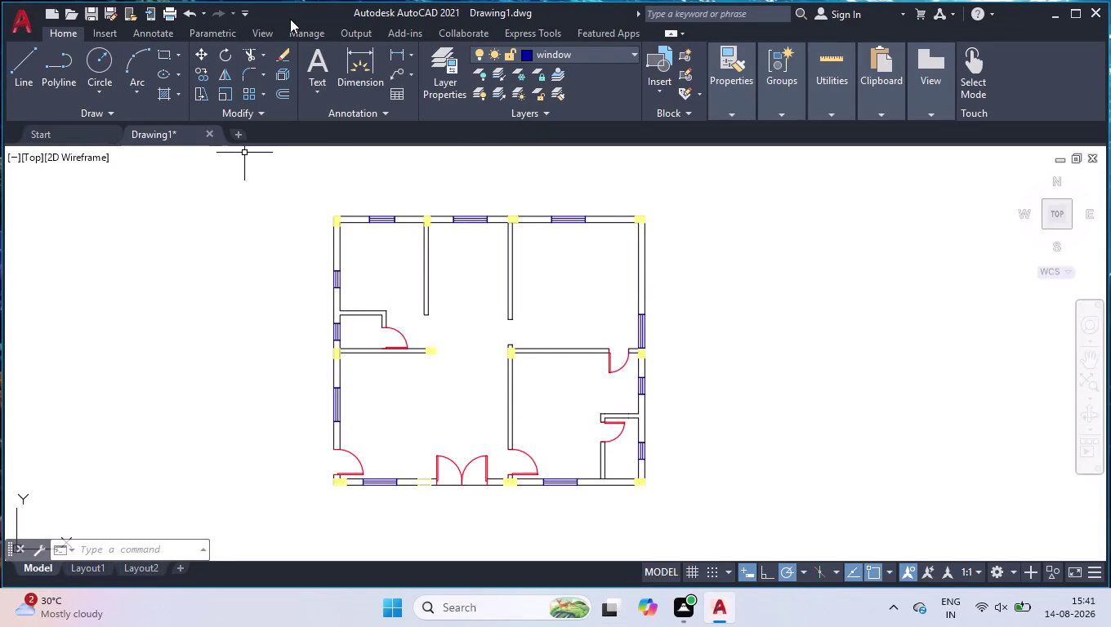
Offset both inner pieces of the left wall line 2' into the top-left room.
scroll(up, 3)
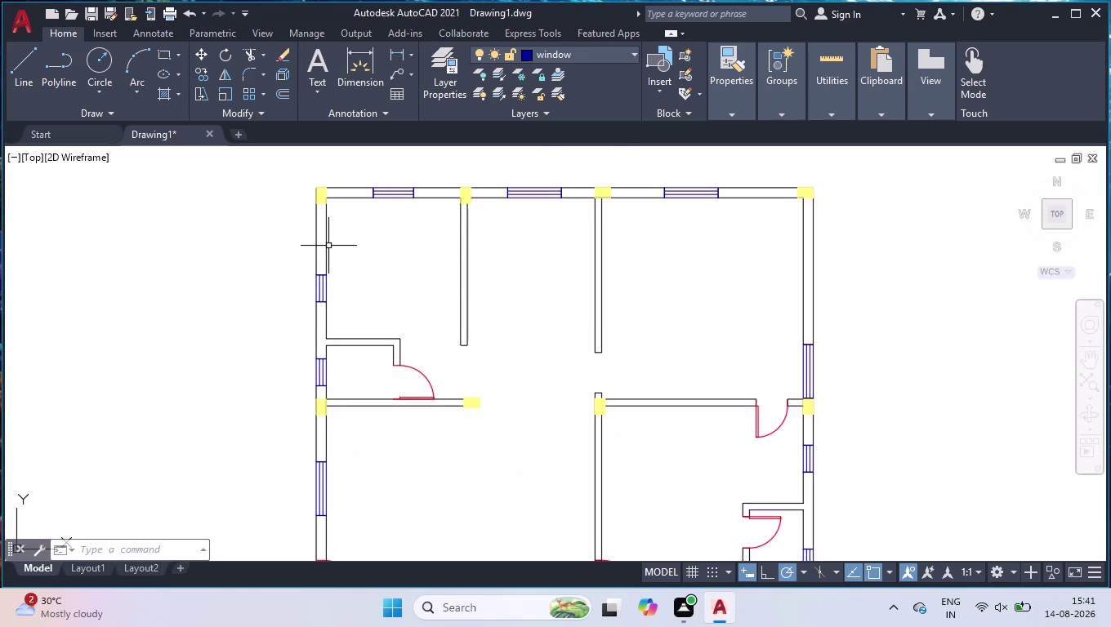
scroll(up, 3)
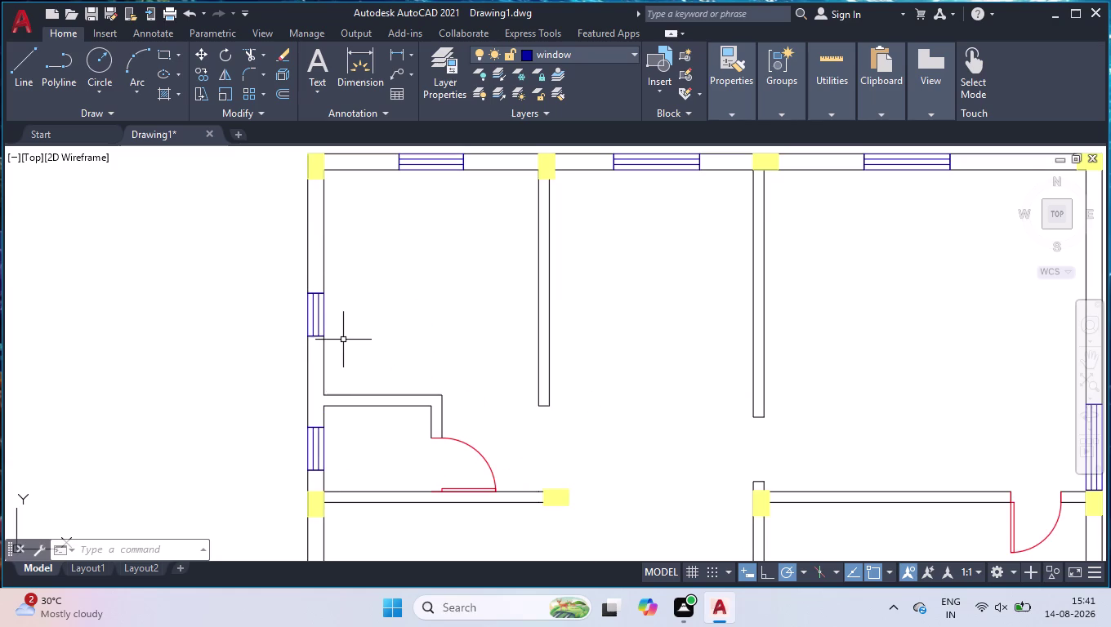
text(off)
key(Return)
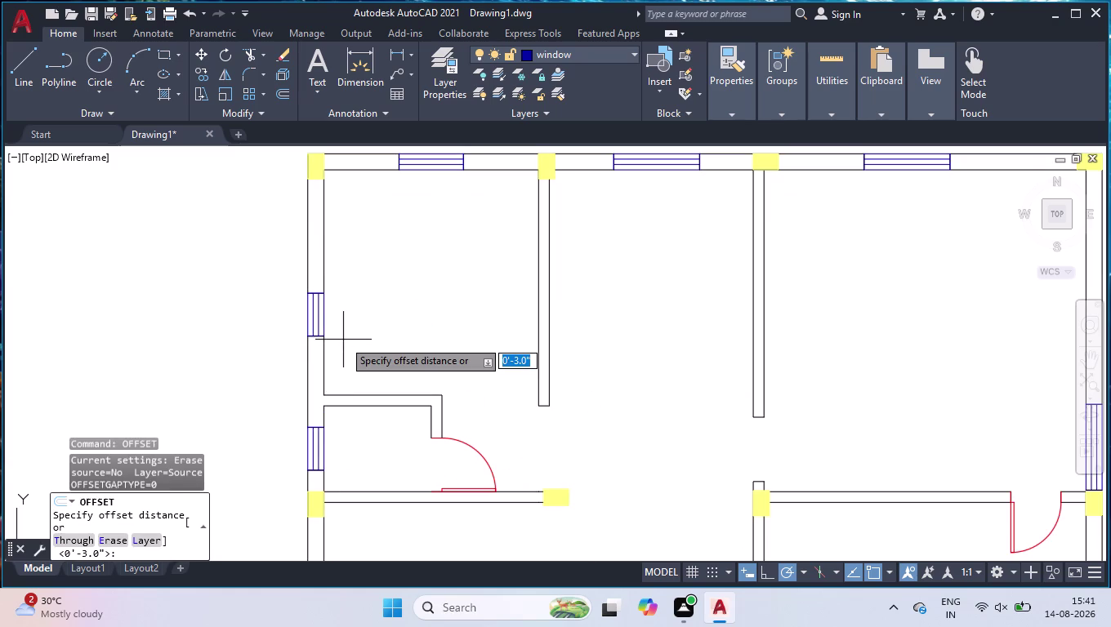
text(2')
key(Return)
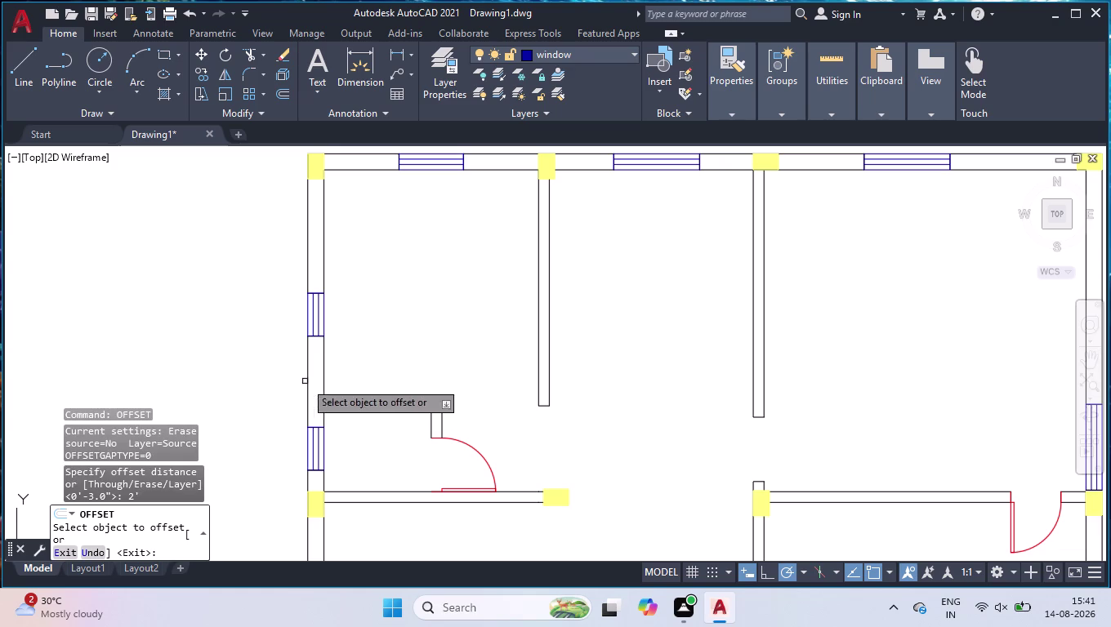
click(321, 248)
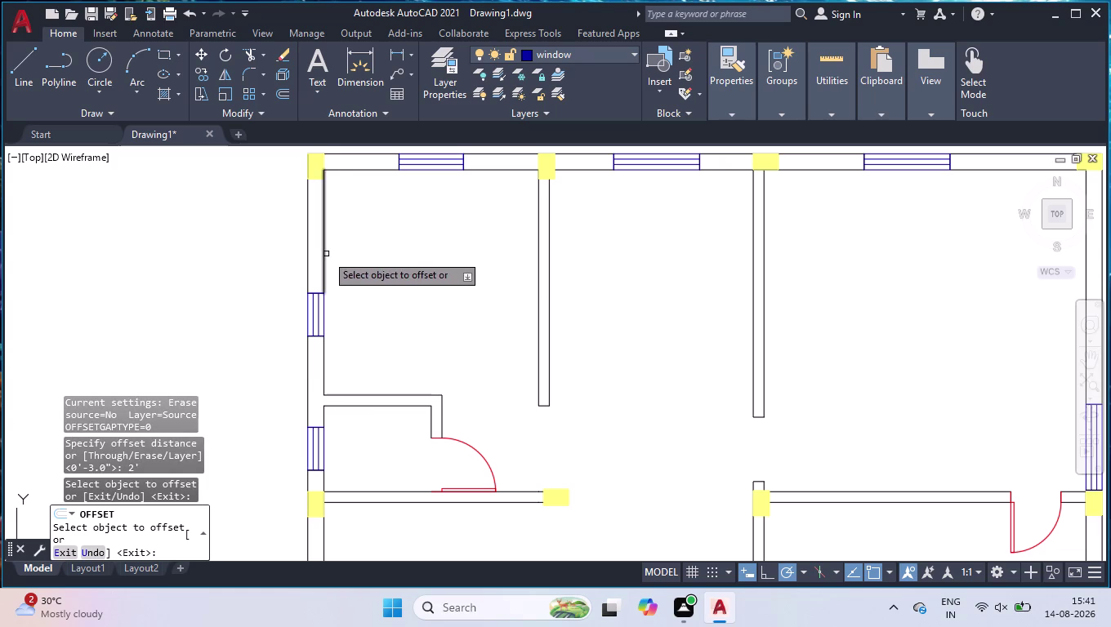
click(324, 252)
click(402, 255)
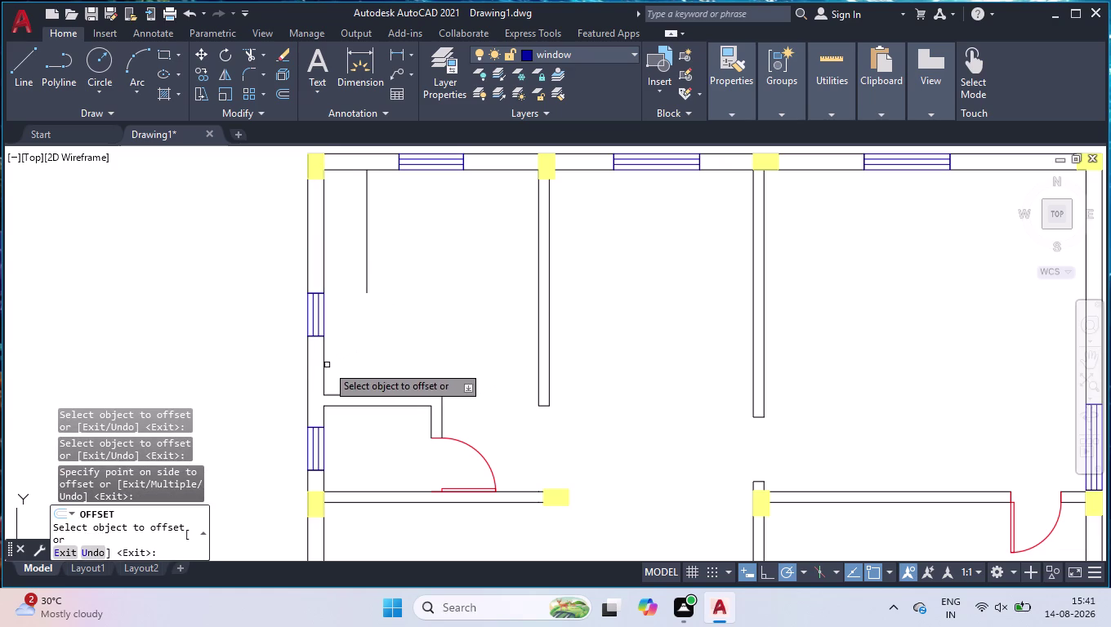
click(324, 365)
click(376, 369)
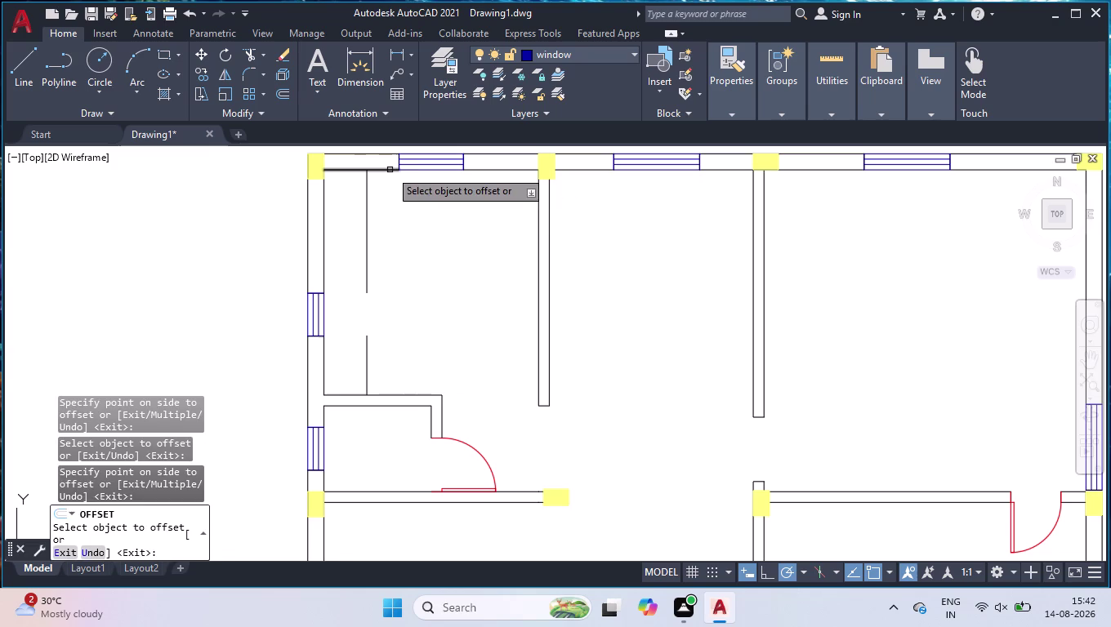
Offset the top wall line pieces on each side of the window 2' down into the room.
click(389, 170)
click(371, 187)
click(501, 169)
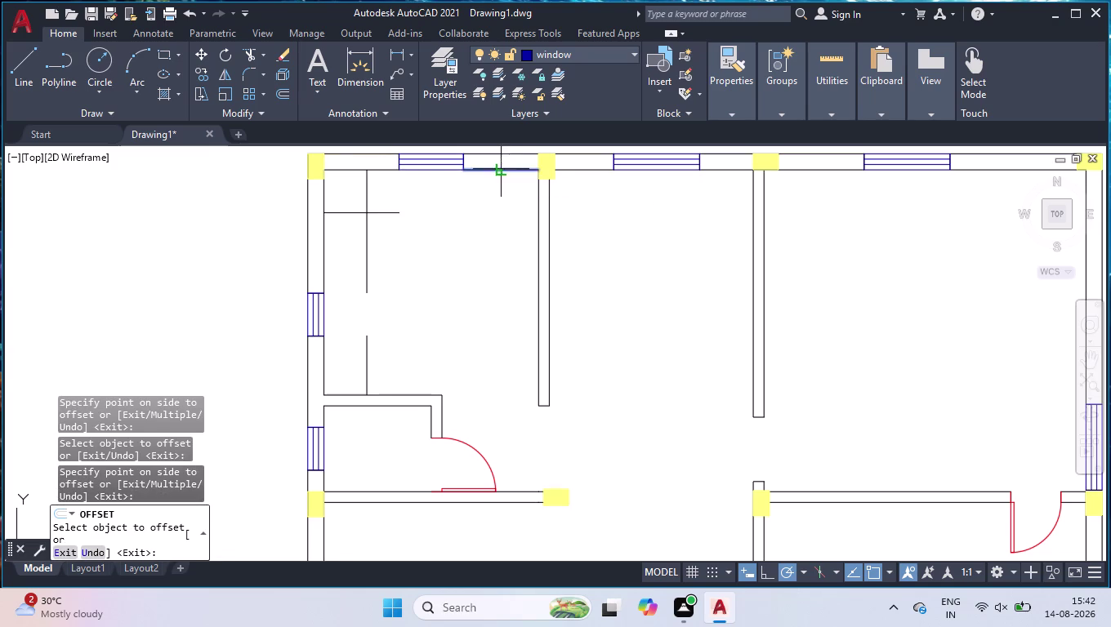
click(487, 207)
key(Return)
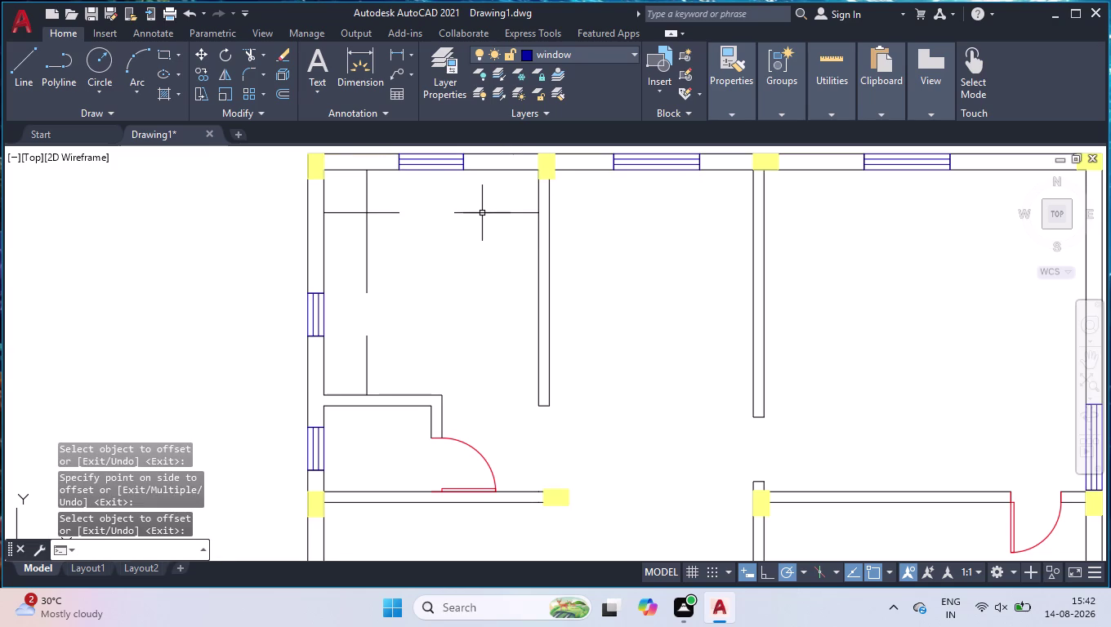
key(j)
key(Return)
Join the two horizontal offset pieces into one continuous line.
click(482, 201)
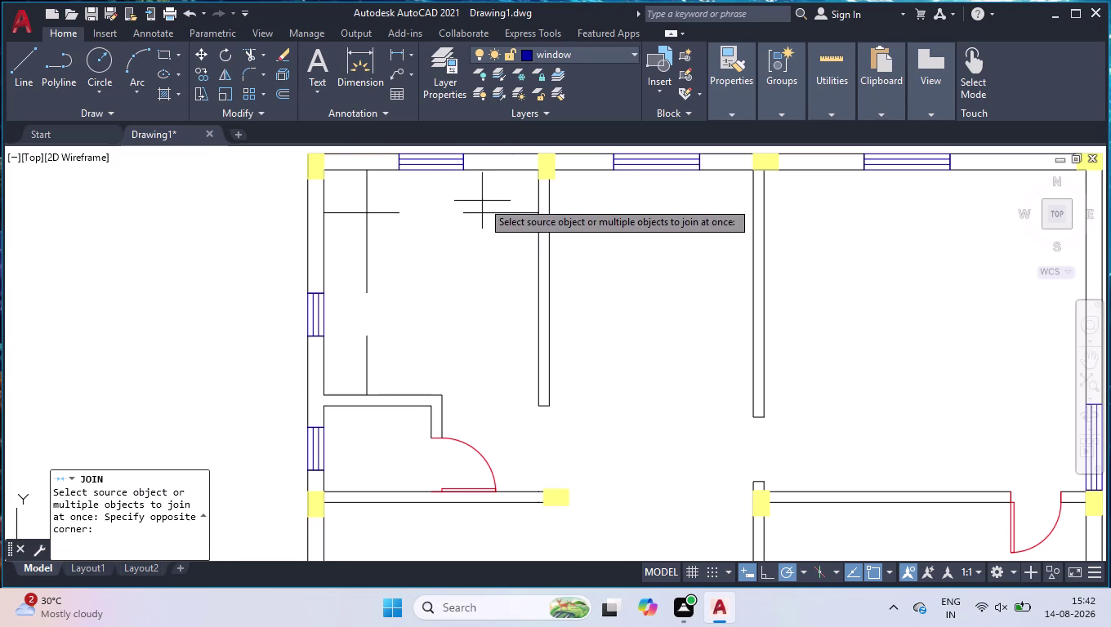
click(386, 244)
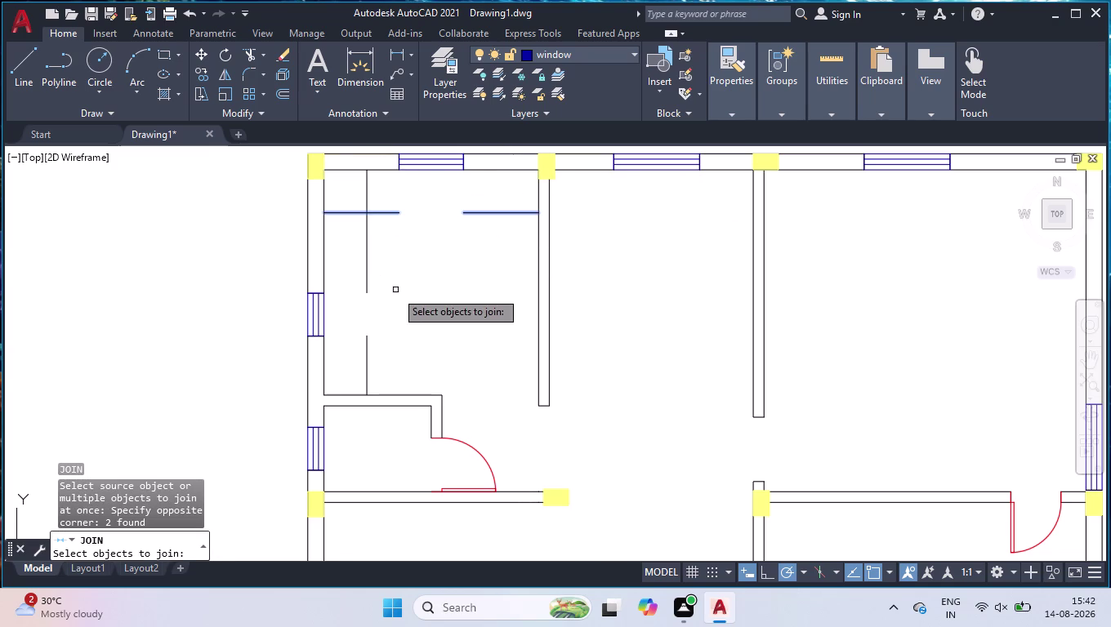
click(390, 287)
click(361, 350)
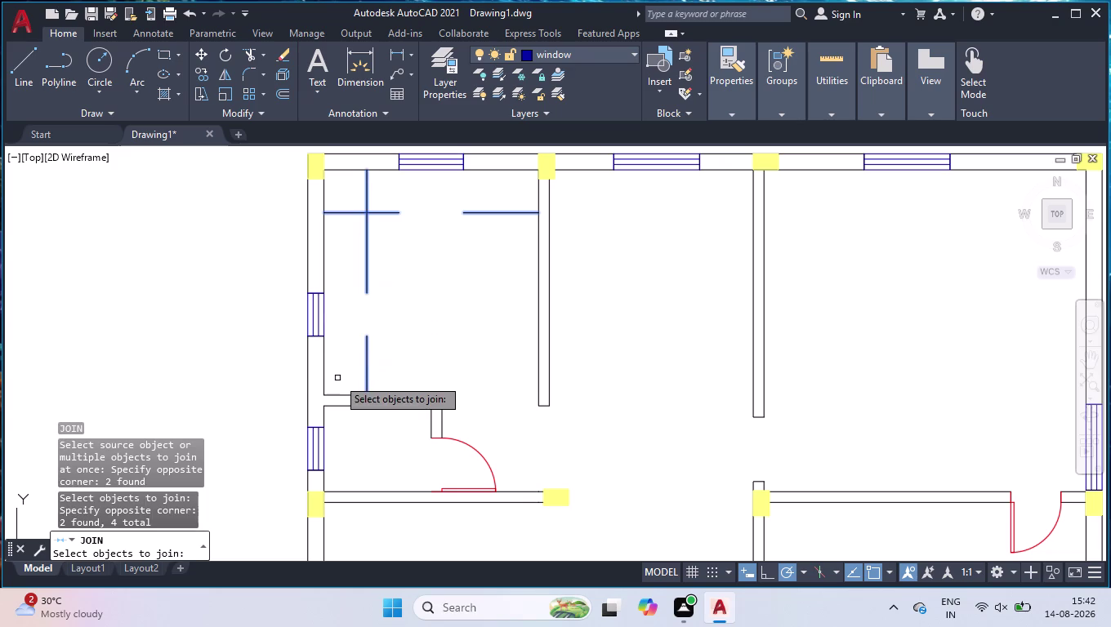
key(Return)
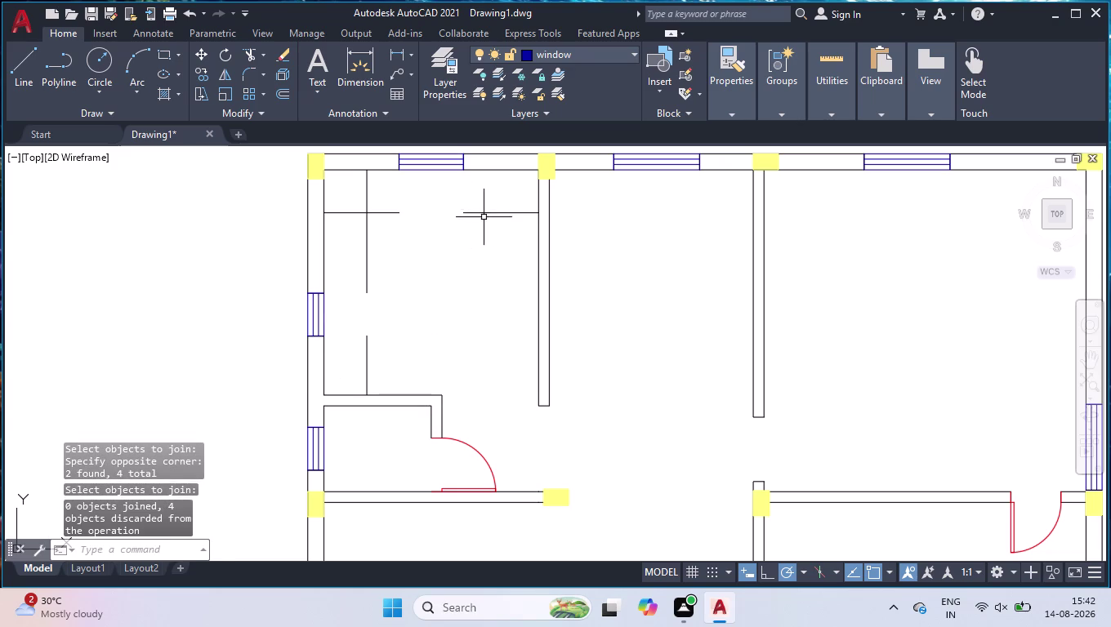
click(499, 195)
click(387, 239)
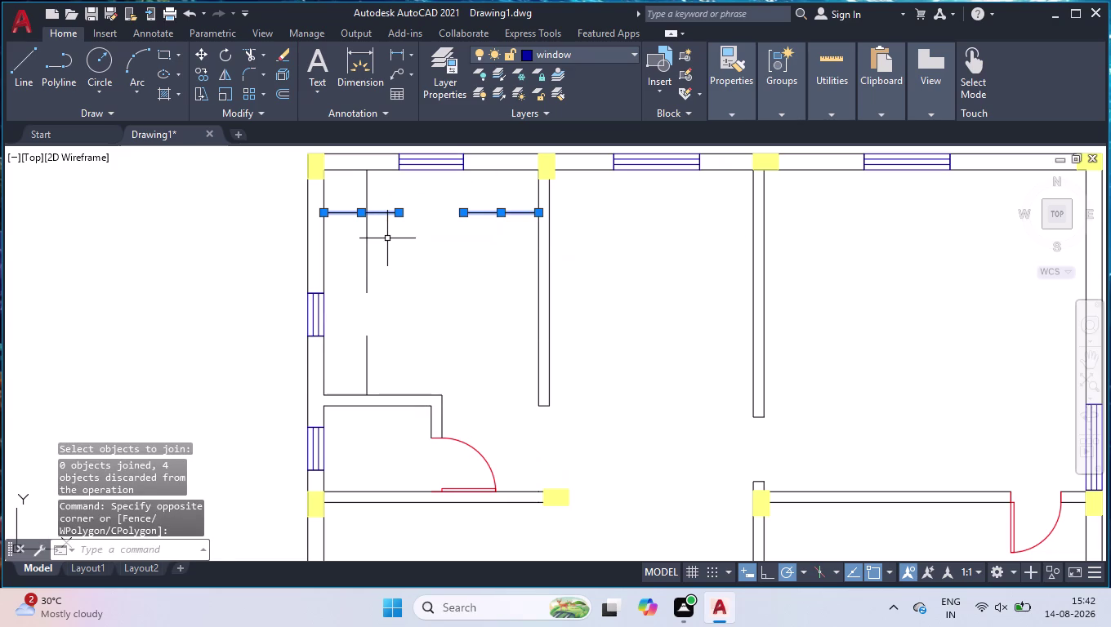
key(j)
key(Return)
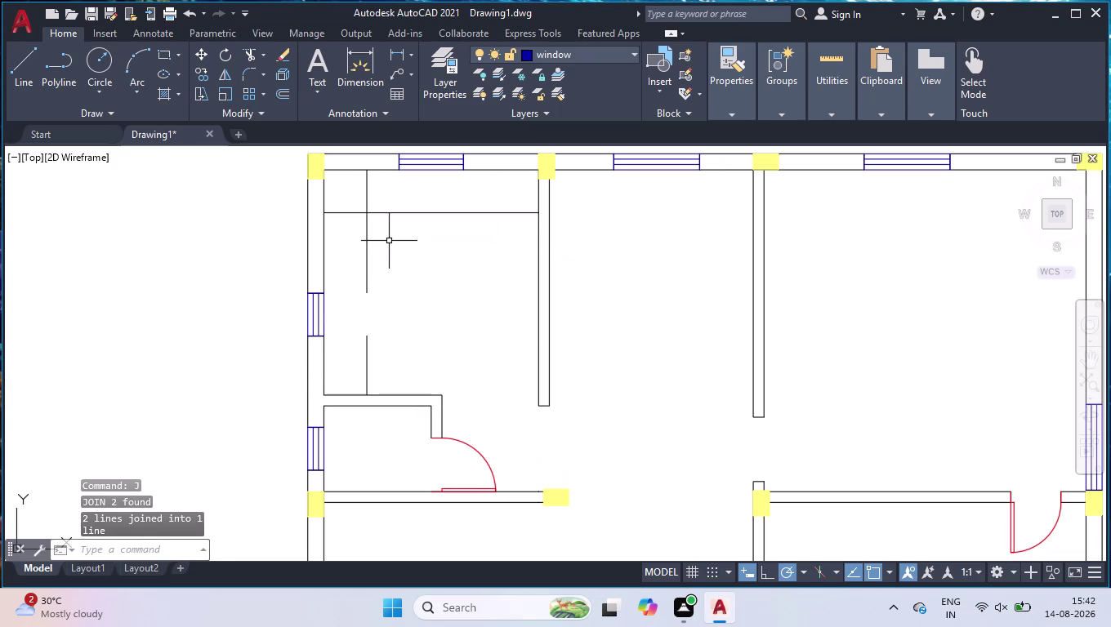
Join the two vertical offset pieces into one continuous line.
click(417, 253)
click(343, 354)
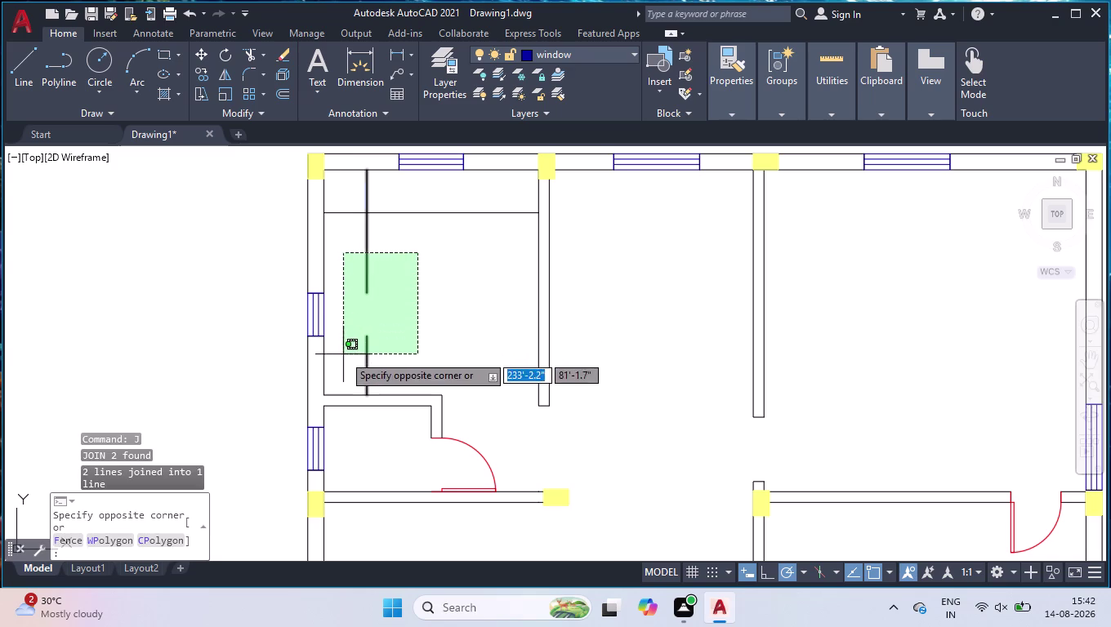
key(j)
key(Return)
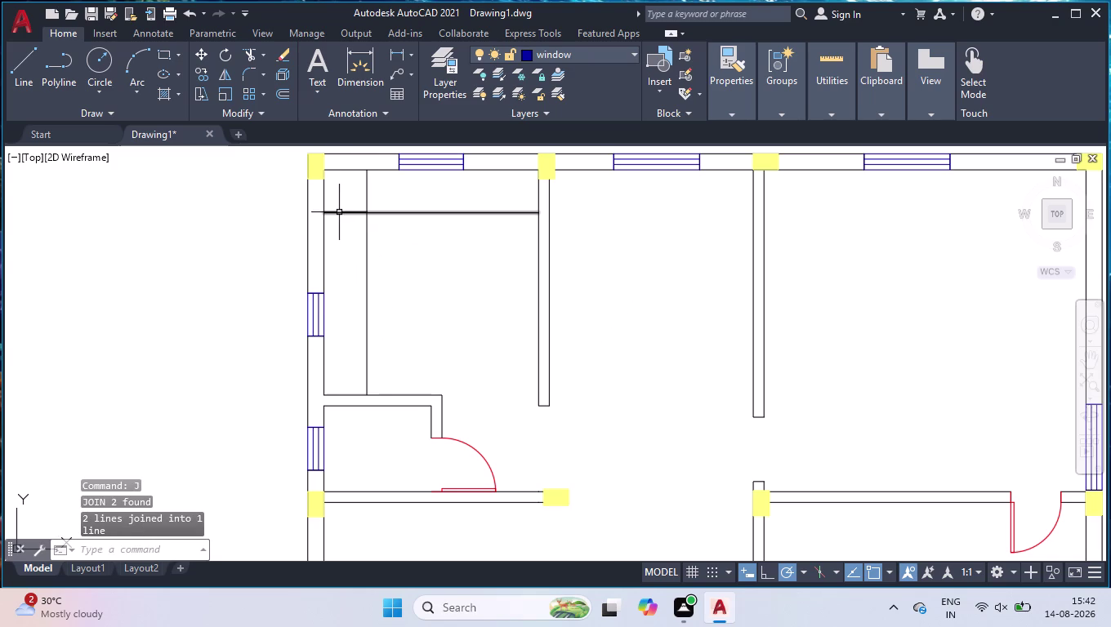
Trim the four overhanging stubs so the partition lines meet in a clean L-corner.
text(tr)
key(Return)
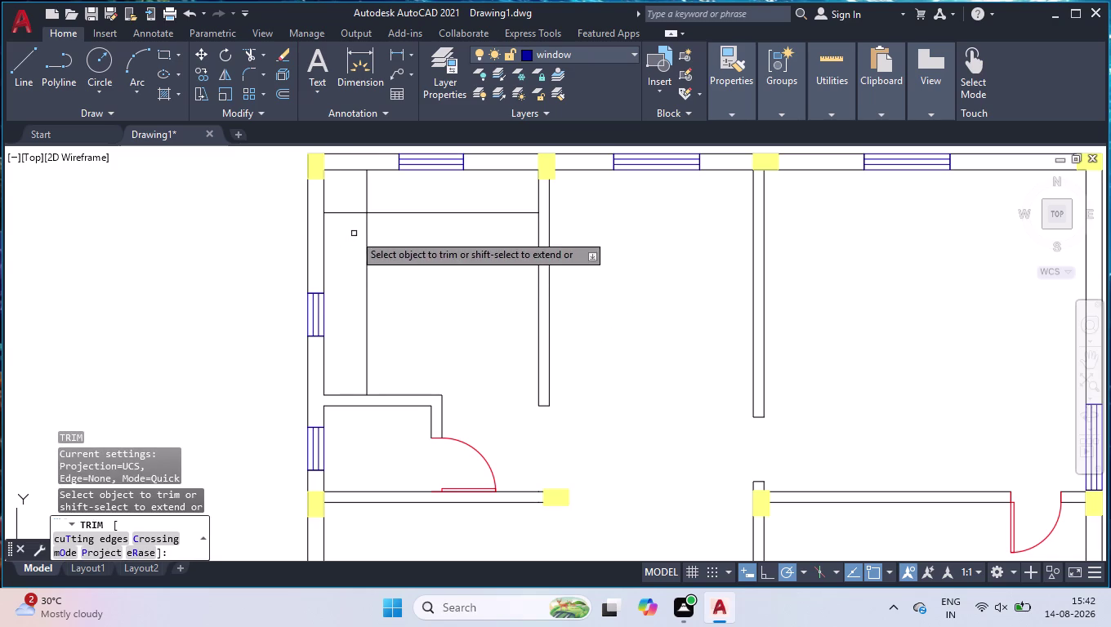
click(355, 233)
click(349, 192)
click(335, 191)
click(392, 193)
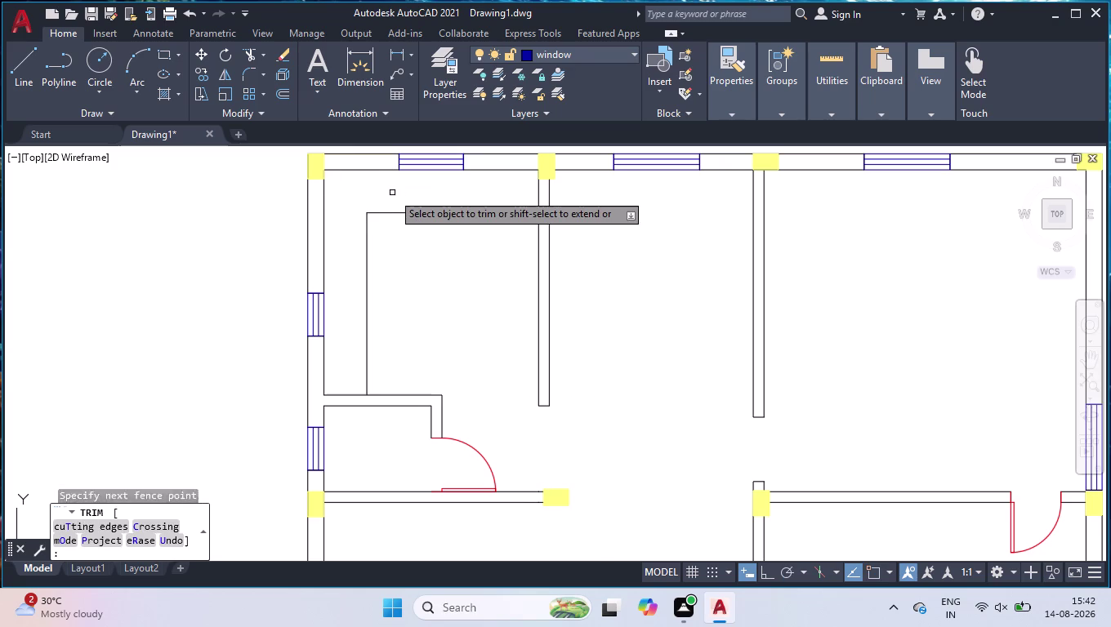
key(Return)
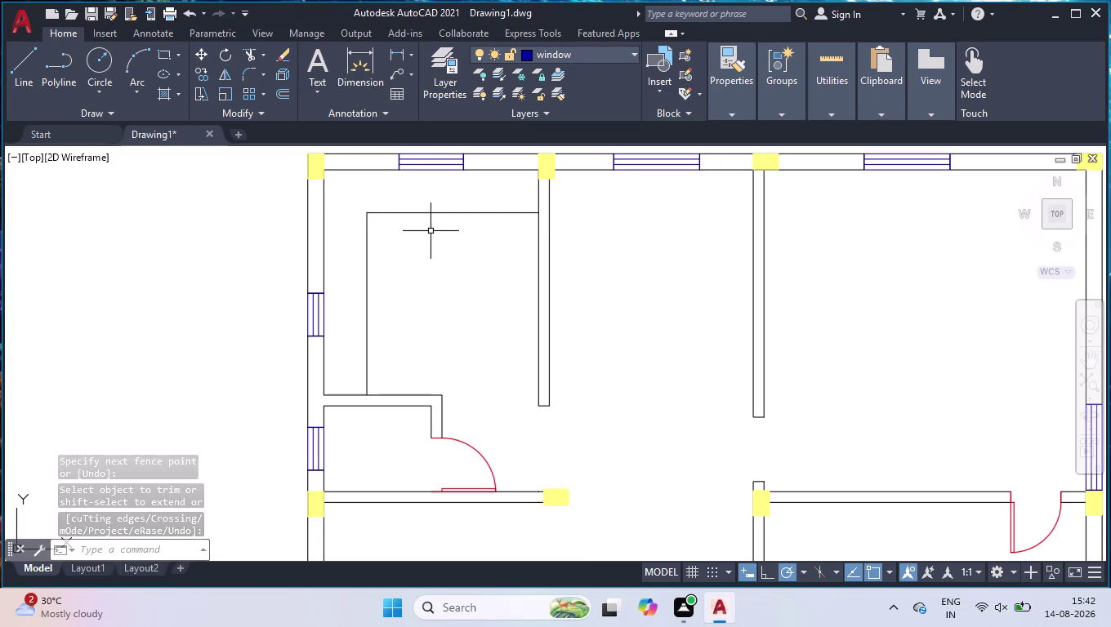
scroll(down, 3)
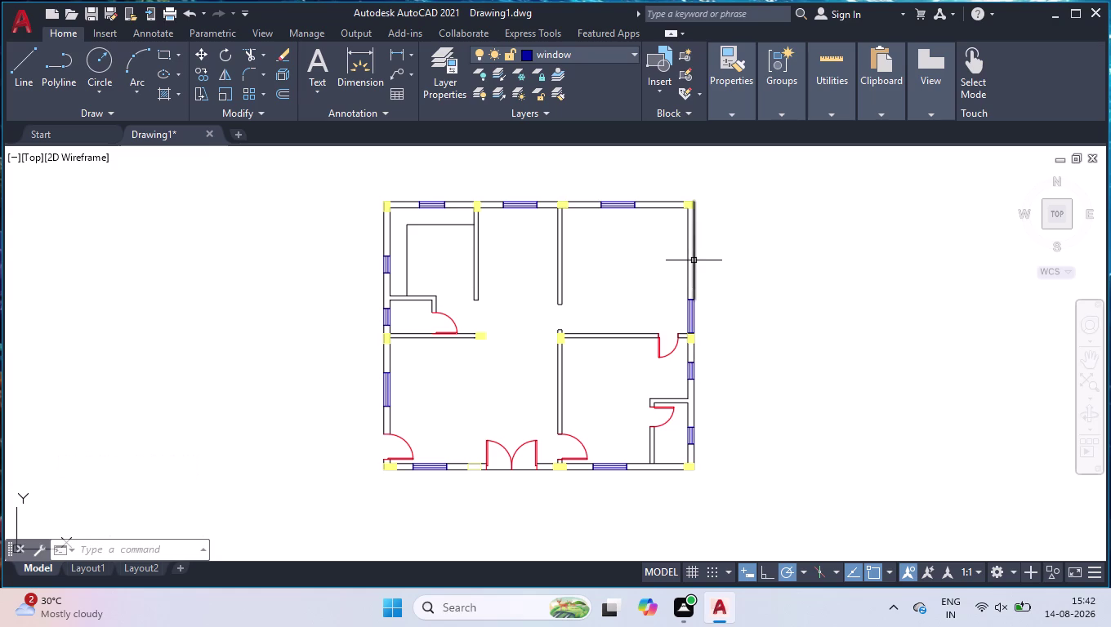
Copy the door swing from its hinge corner to the new wall opening.
scroll(up, 3)
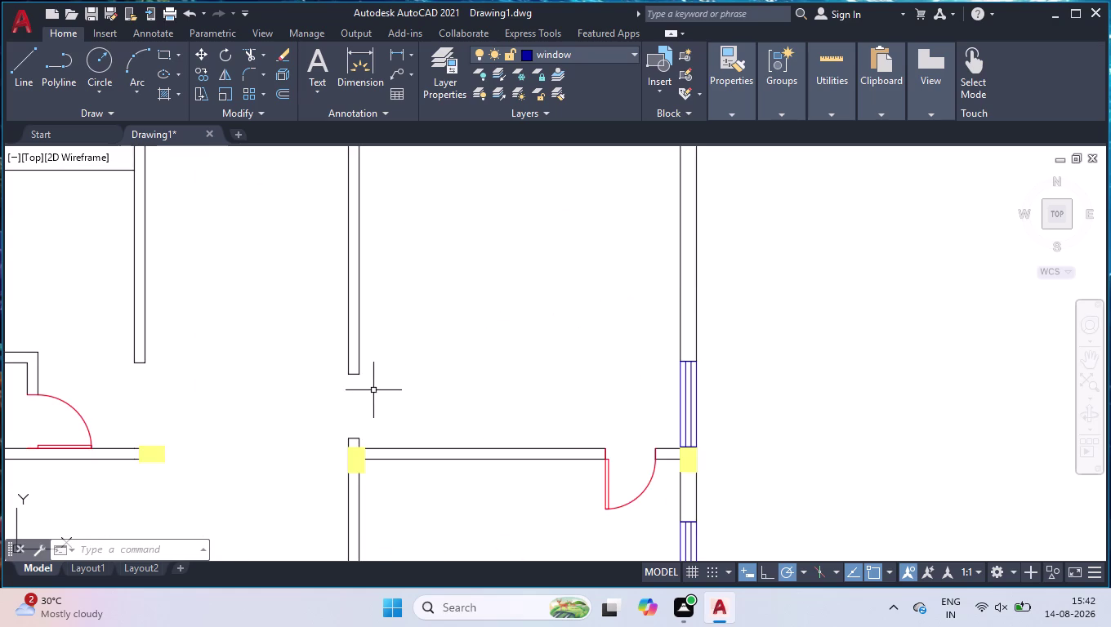
scroll(down, 3)
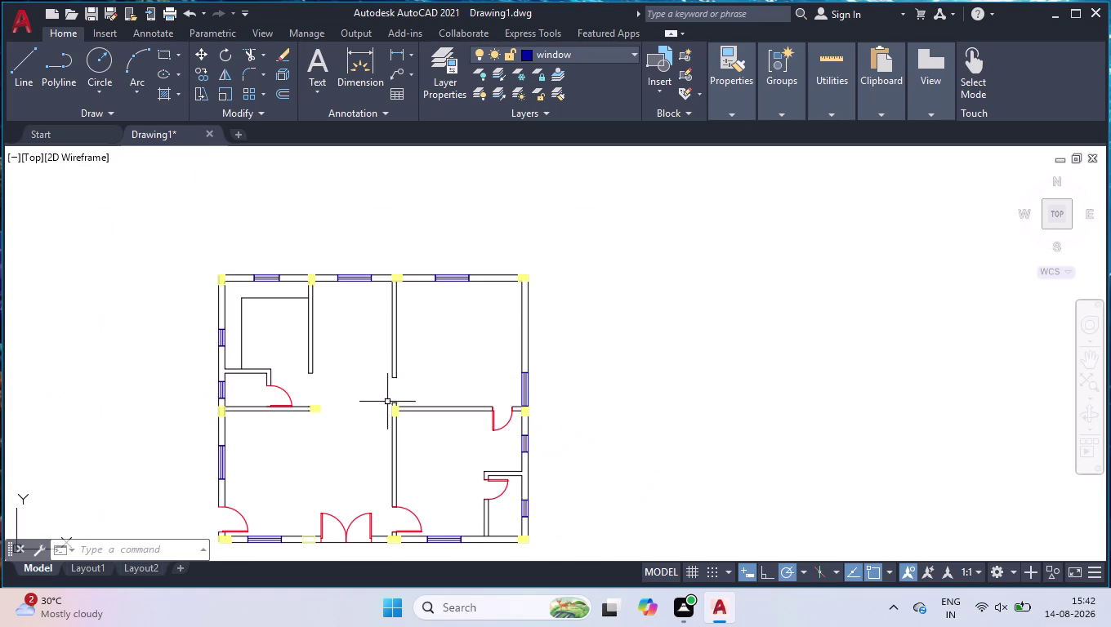
scroll(up, 3)
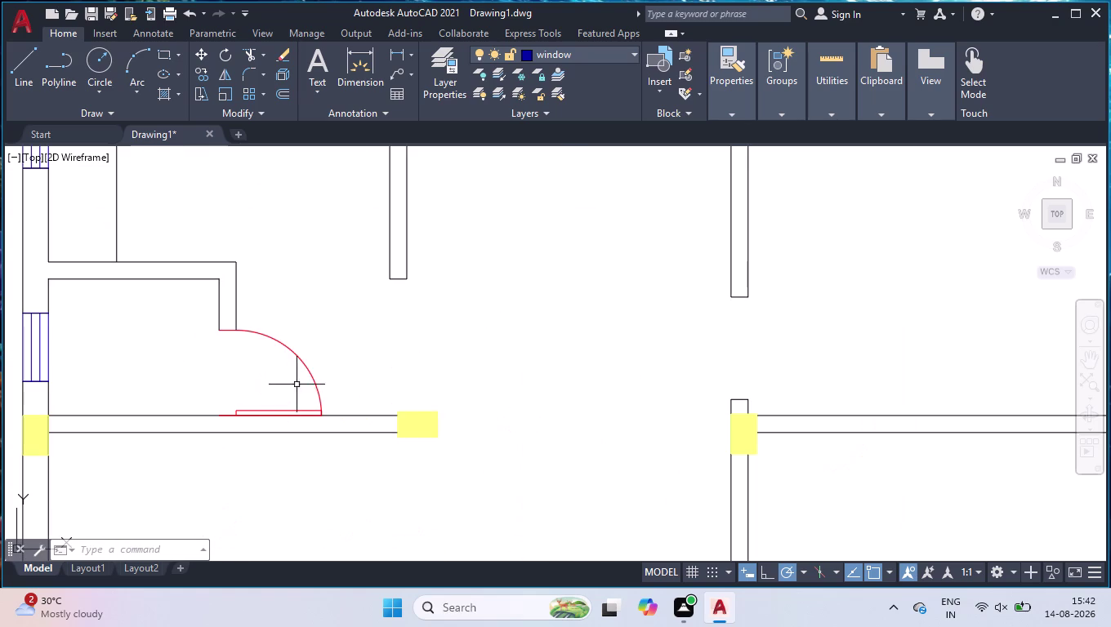
click(305, 369)
text(co)
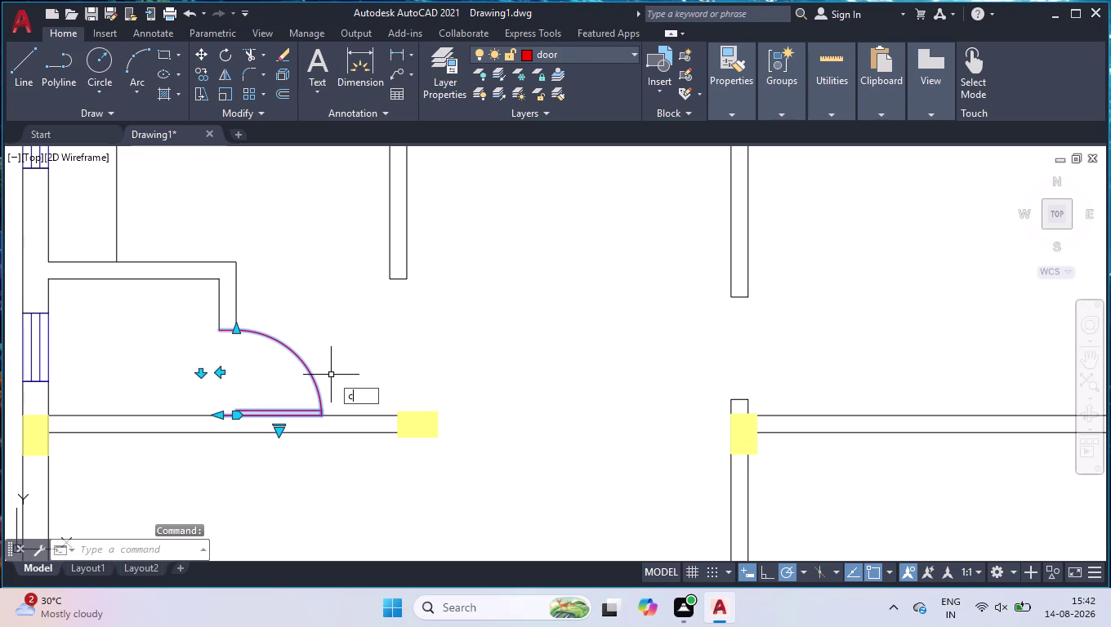
key(Return)
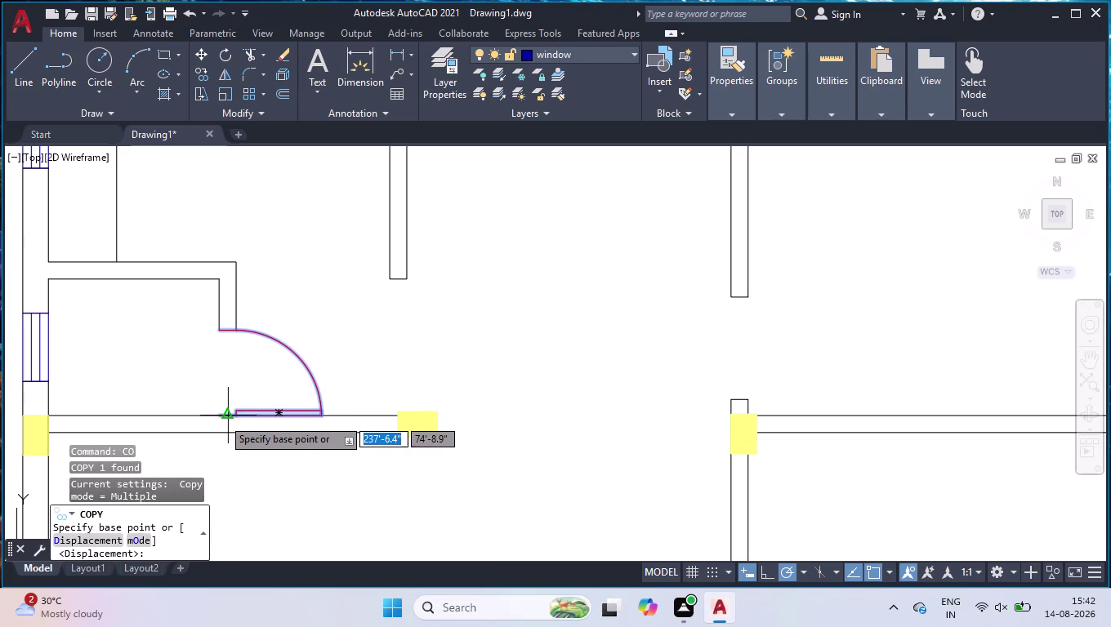
scroll(up, 3)
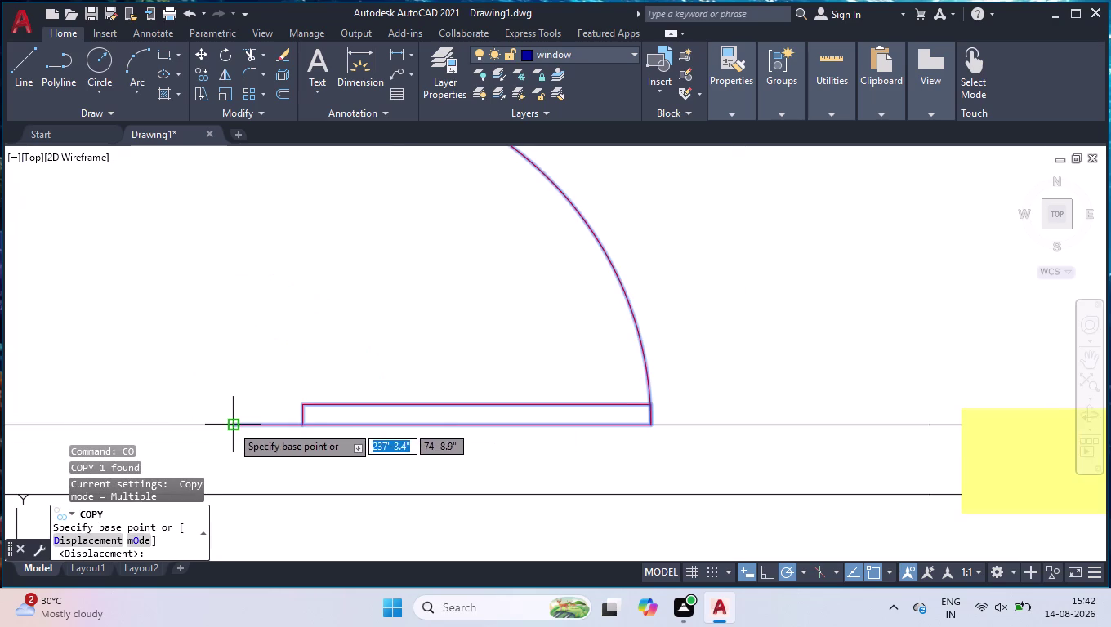
click(231, 426)
scroll(down, 3)
scroll(down, 3)
scroll(up, 3)
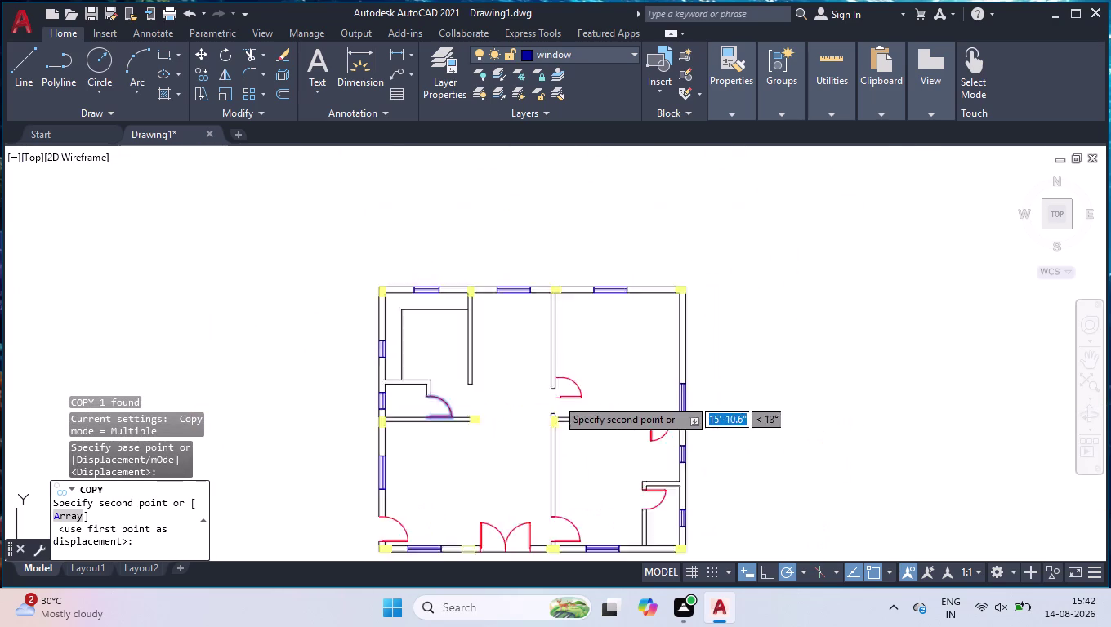
scroll(up, 3)
scroll(up, 3)
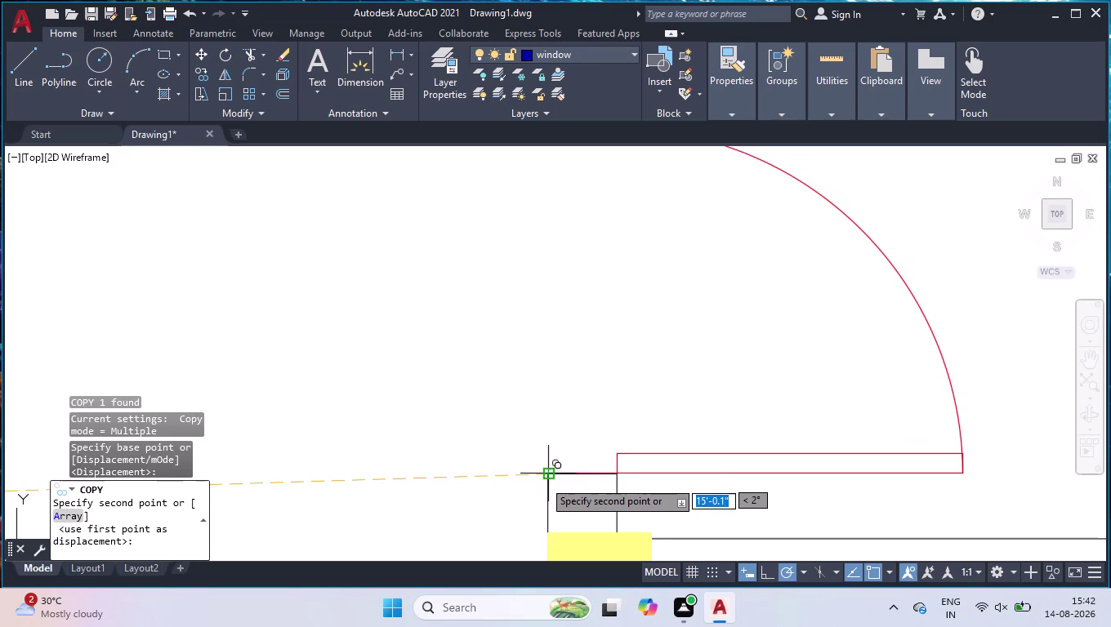
click(547, 474)
scroll(down, 3)
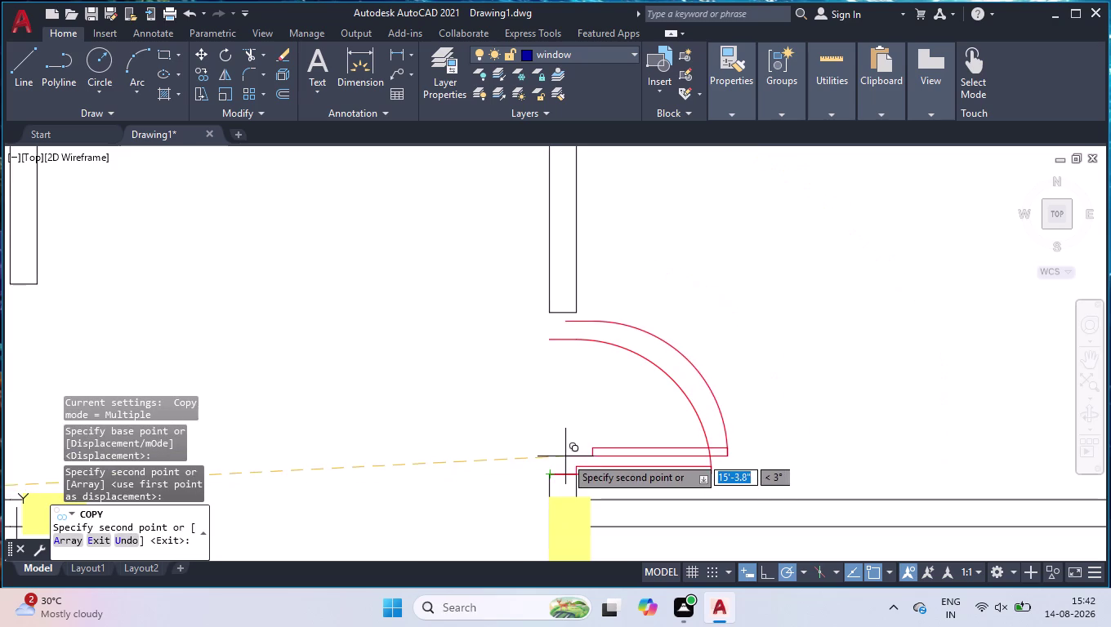
key(space)
Use grips to snap the copied door swing's corner onto the wall end.
scroll(up, 3)
click(574, 345)
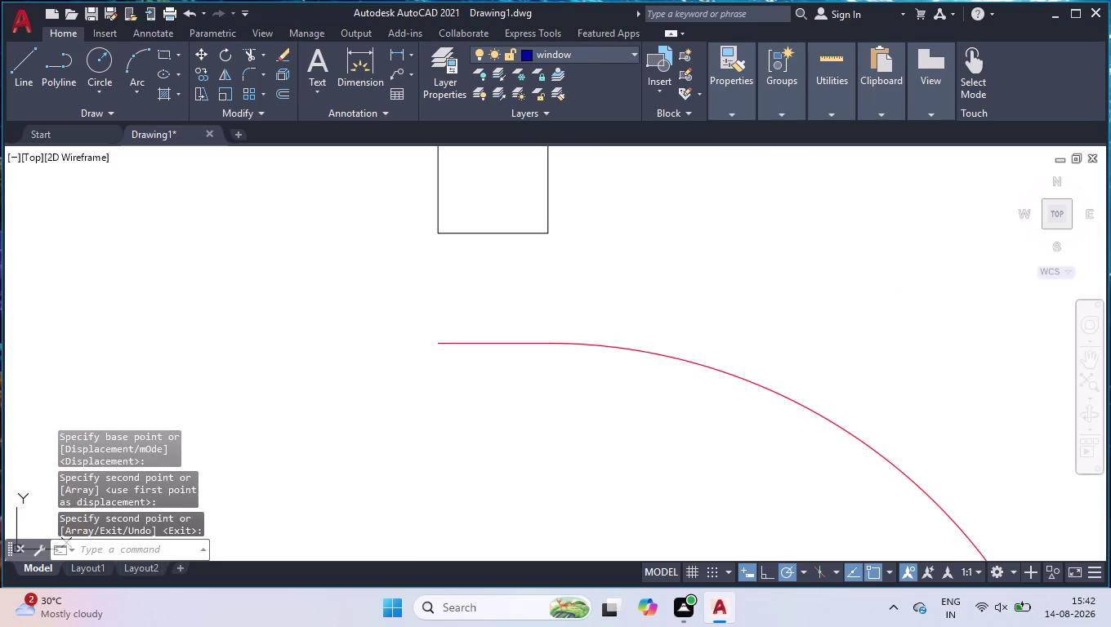
click(546, 341)
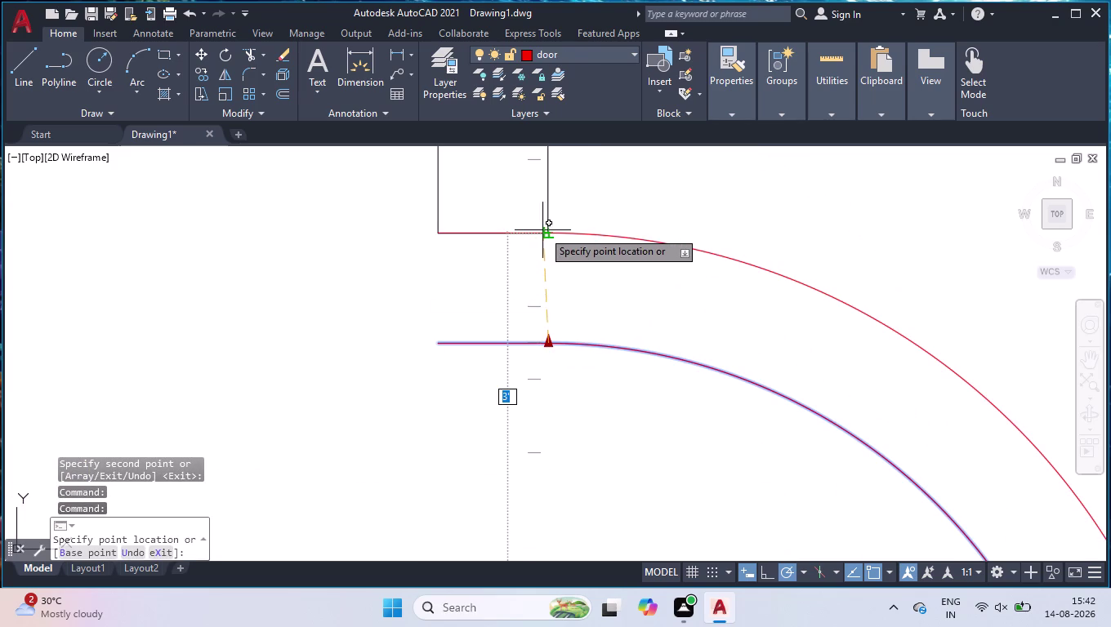
click(544, 230)
scroll(down, 3)
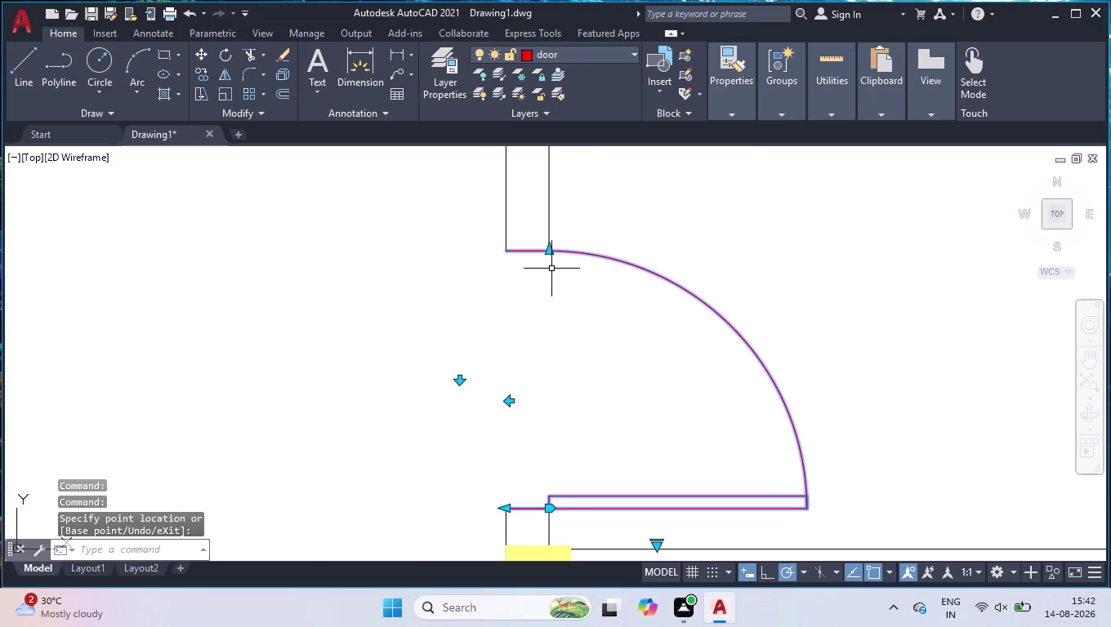
key(space)
scroll(down, 3)
key(space)
key(space)
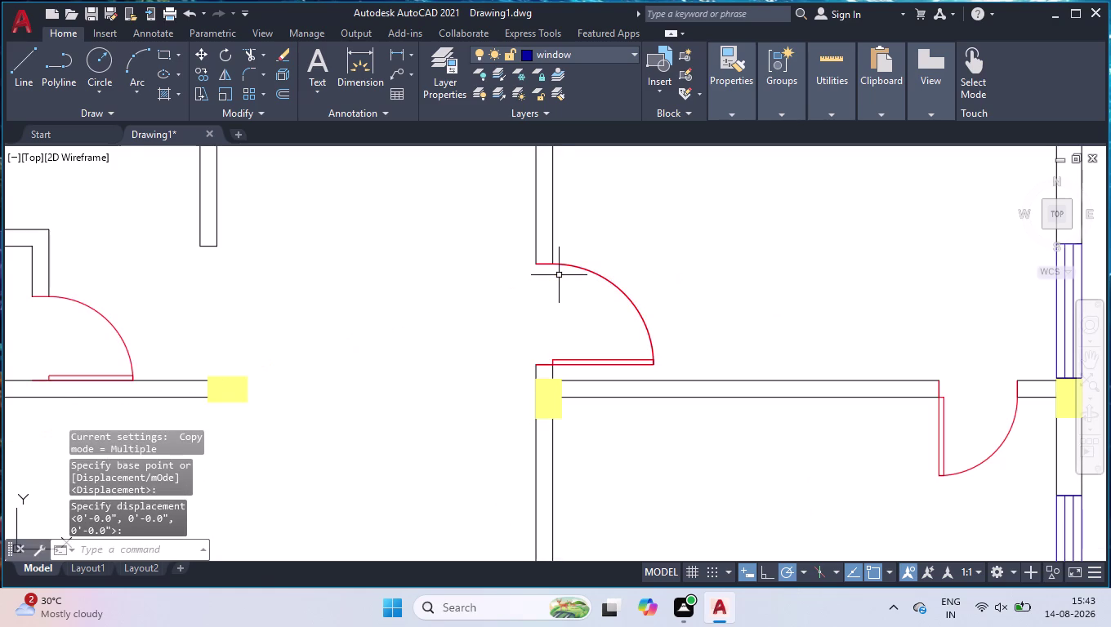
scroll(down, 3)
scroll(down, 3)
scroll(up, 3)
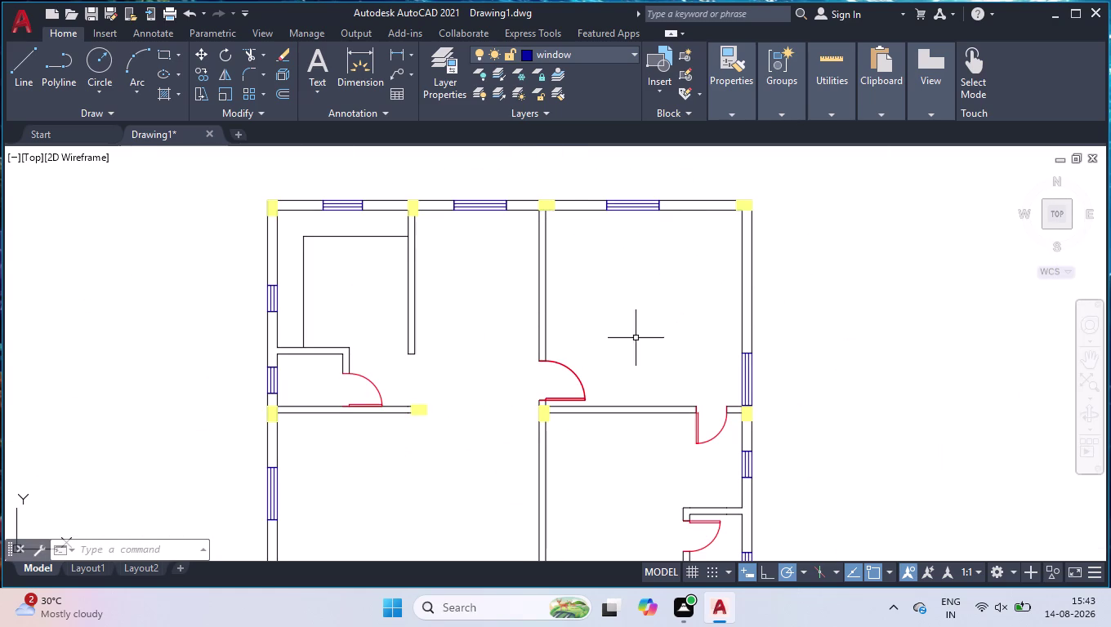
scroll(up, 3)
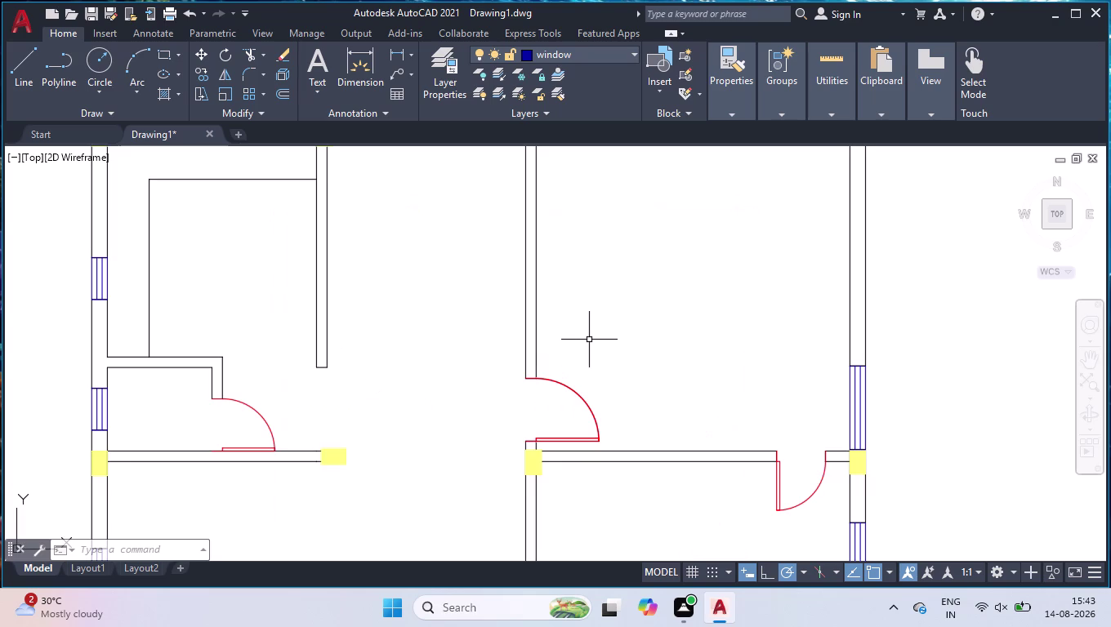
Offset the upper-right room's right wall line 2' toward the room interior.
text(off)
key(Return)
text(2)
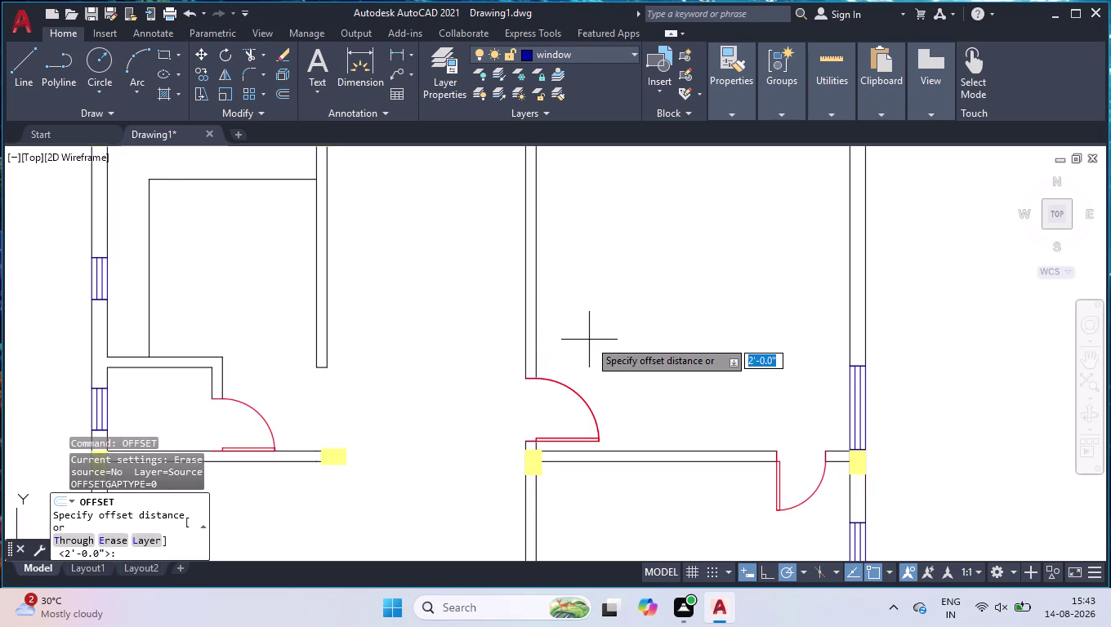
text(')
key(Return)
scroll(down, 3)
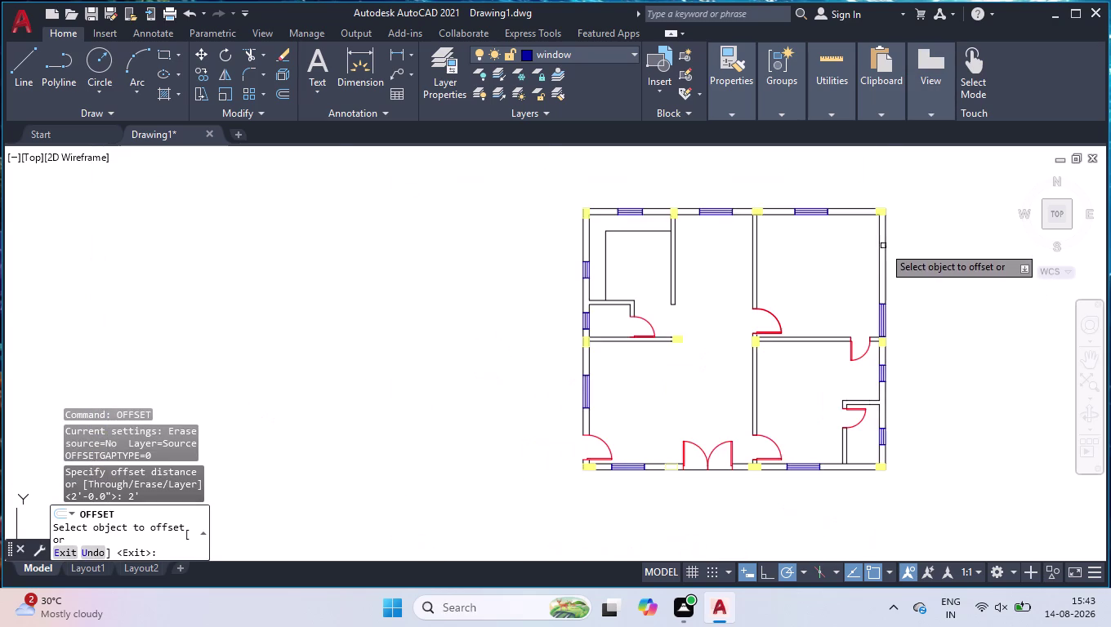
scroll(up, 3)
click(872, 258)
click(836, 269)
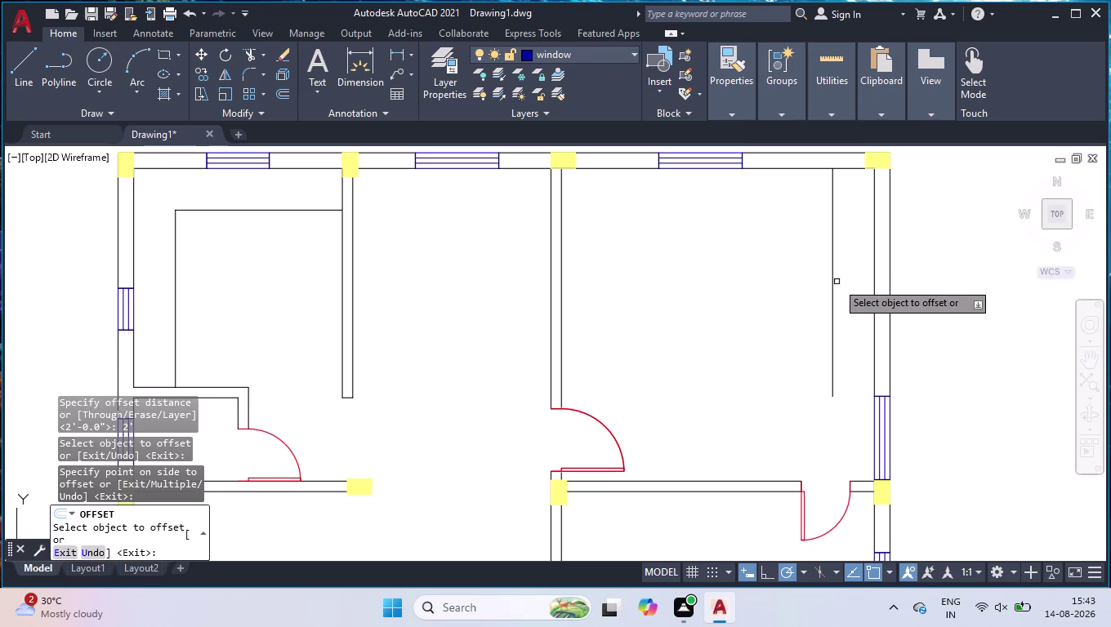
key(space)
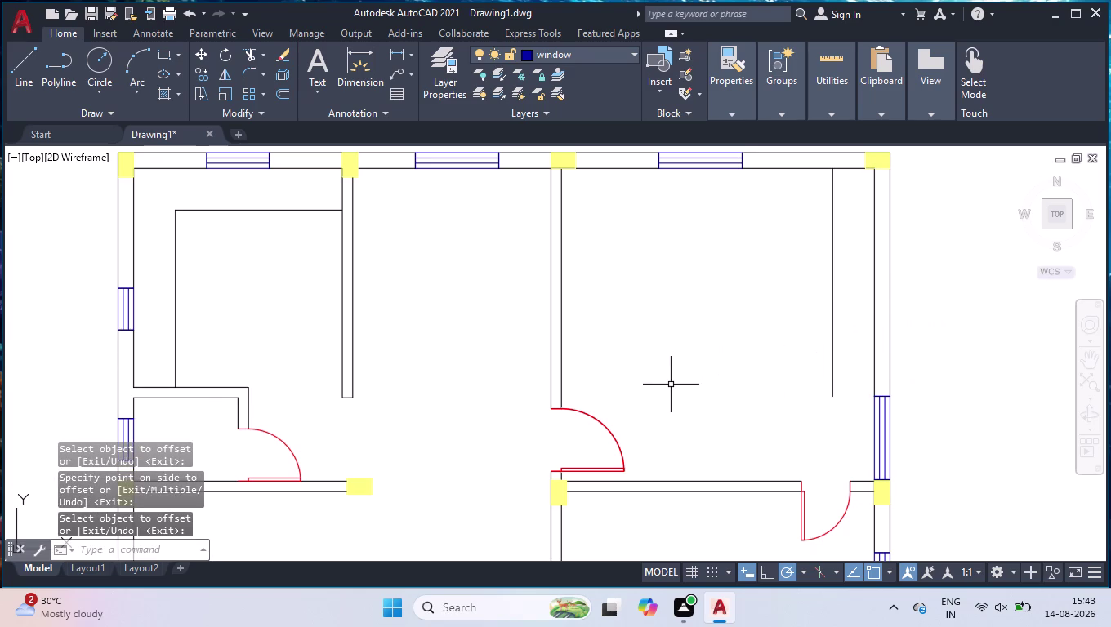
text(e)
text(x)
key(Return)
scroll(up, 3)
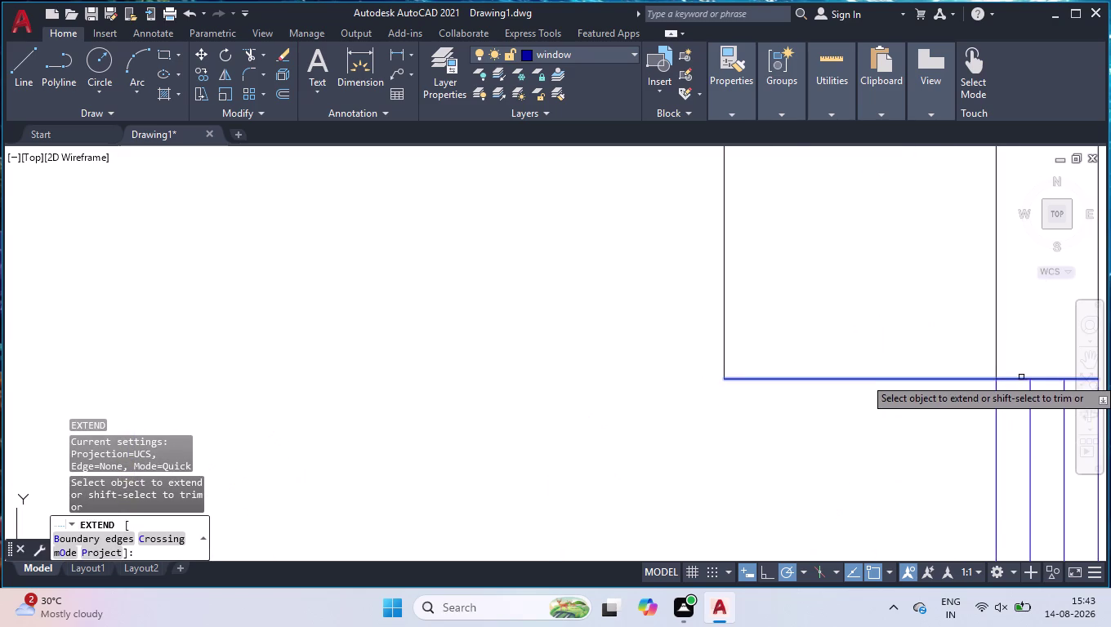
Extend the new partition line to the window-selected wall boundary edges.
click(1014, 381)
key(Return)
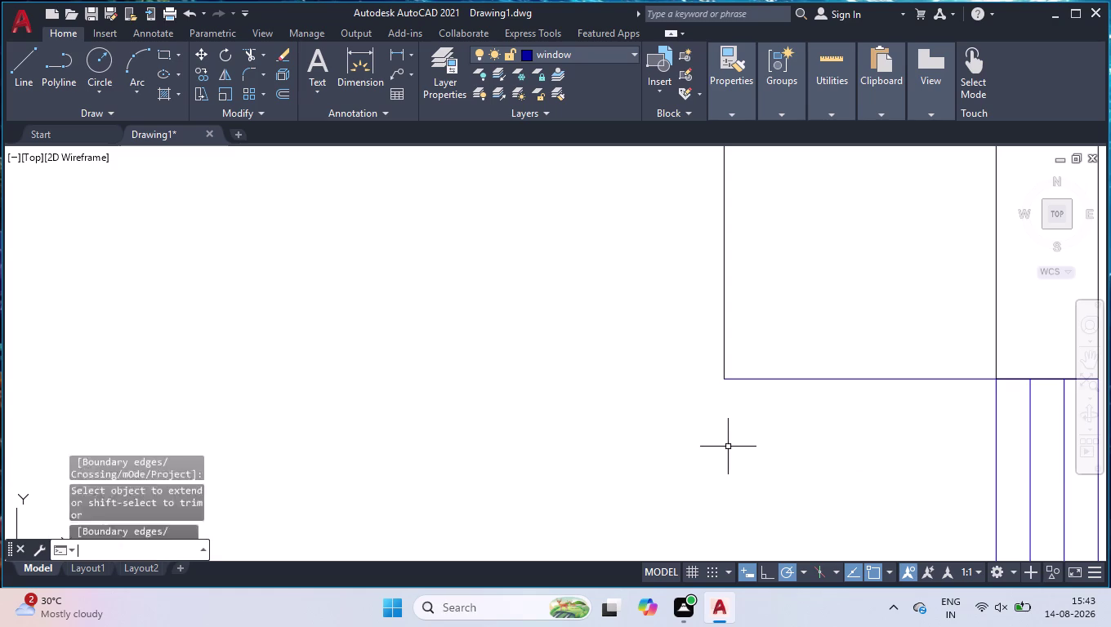
click(858, 344)
click(825, 441)
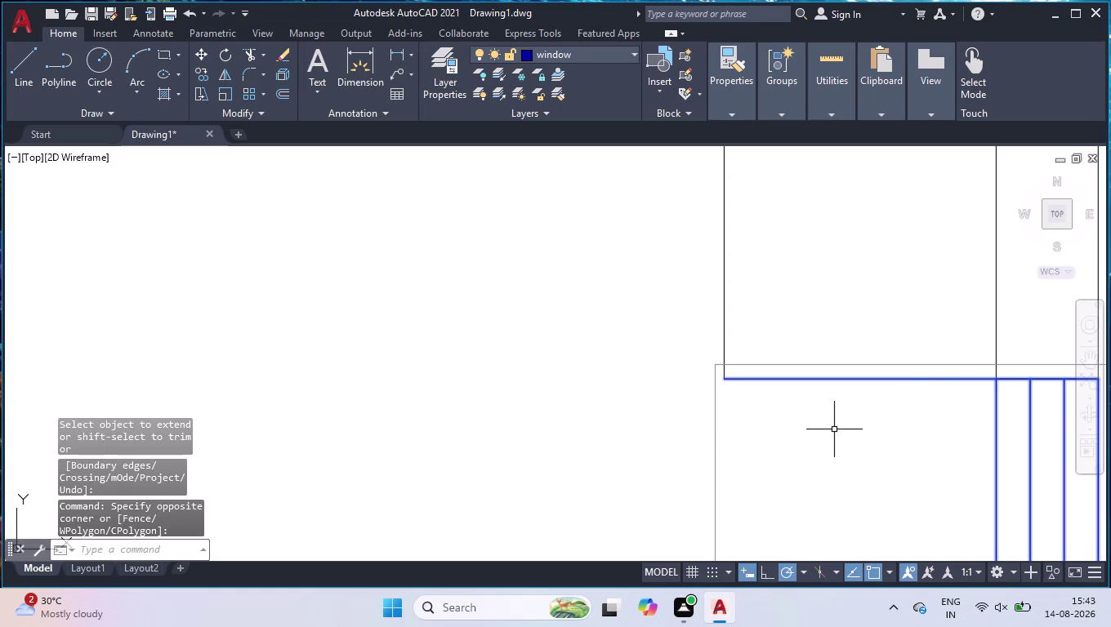
key(space)
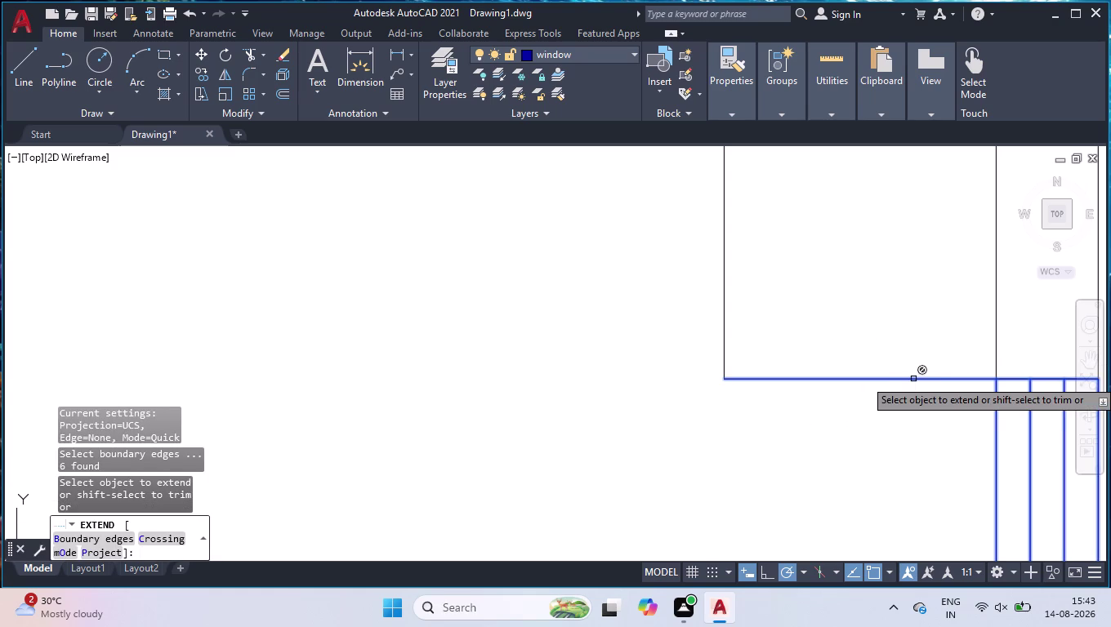
key(space)
key(space)
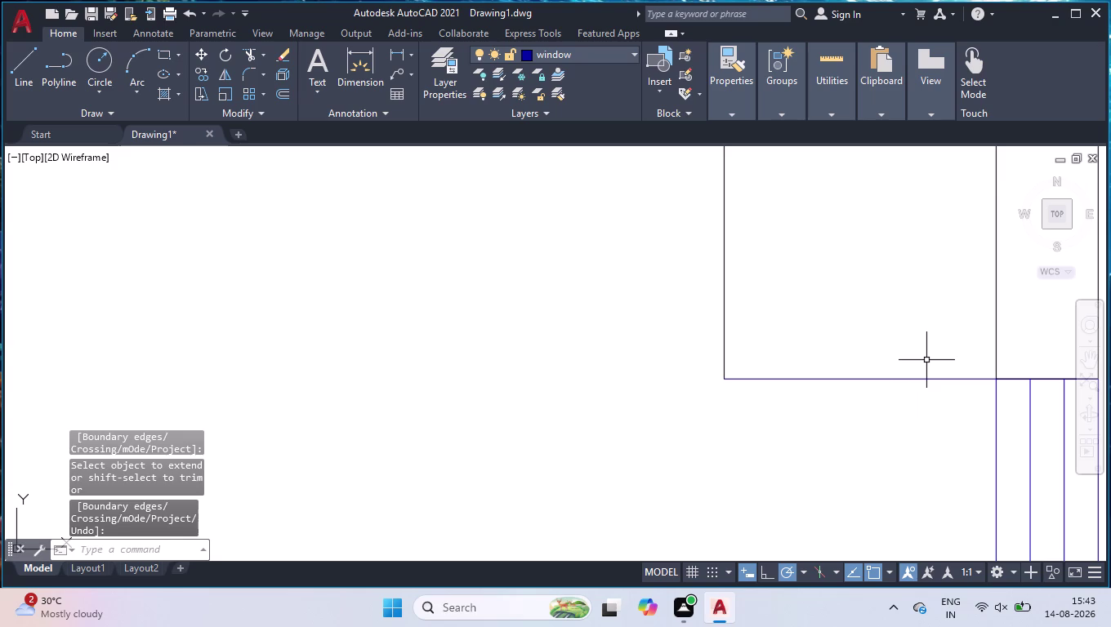
text(br)
click(985, 406)
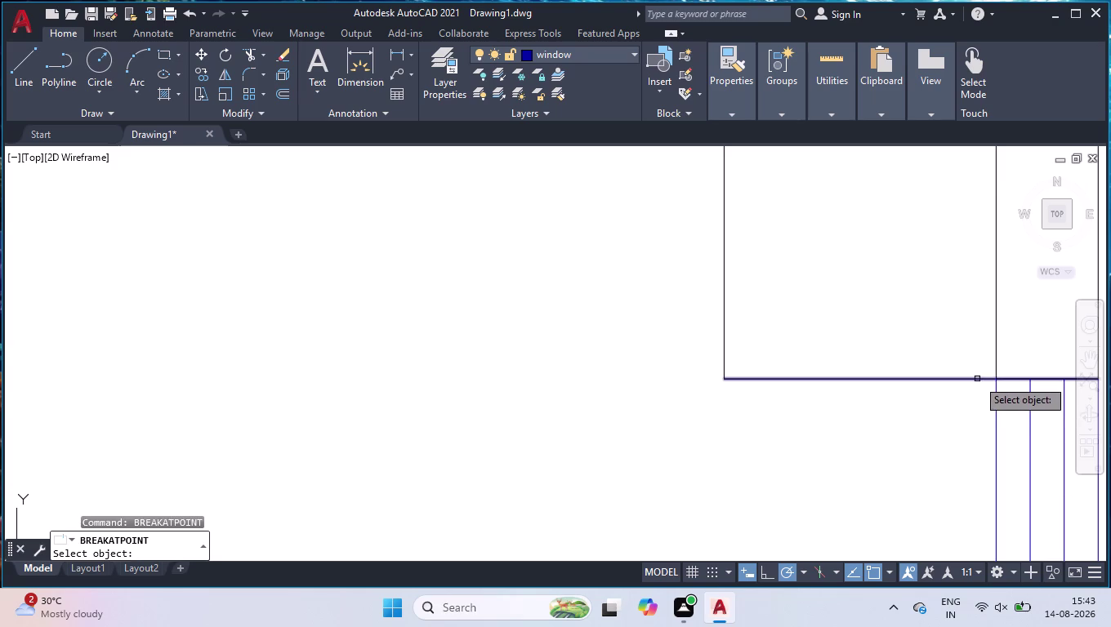
Break the right wall line at the corner point.
click(977, 379)
click(997, 384)
click(952, 364)
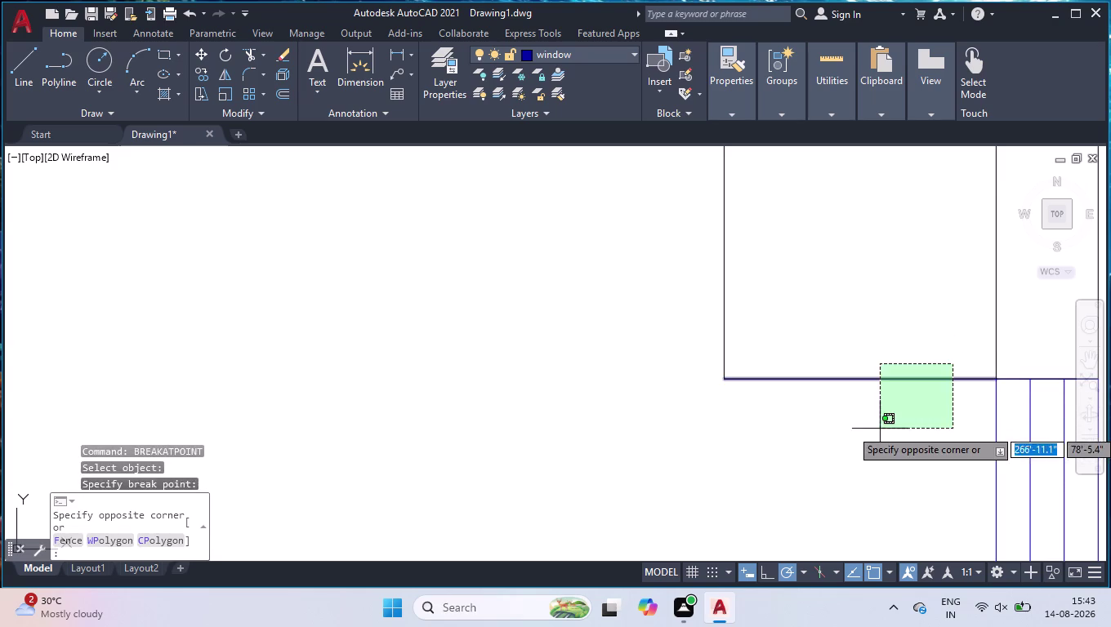
click(880, 429)
click(548, 60)
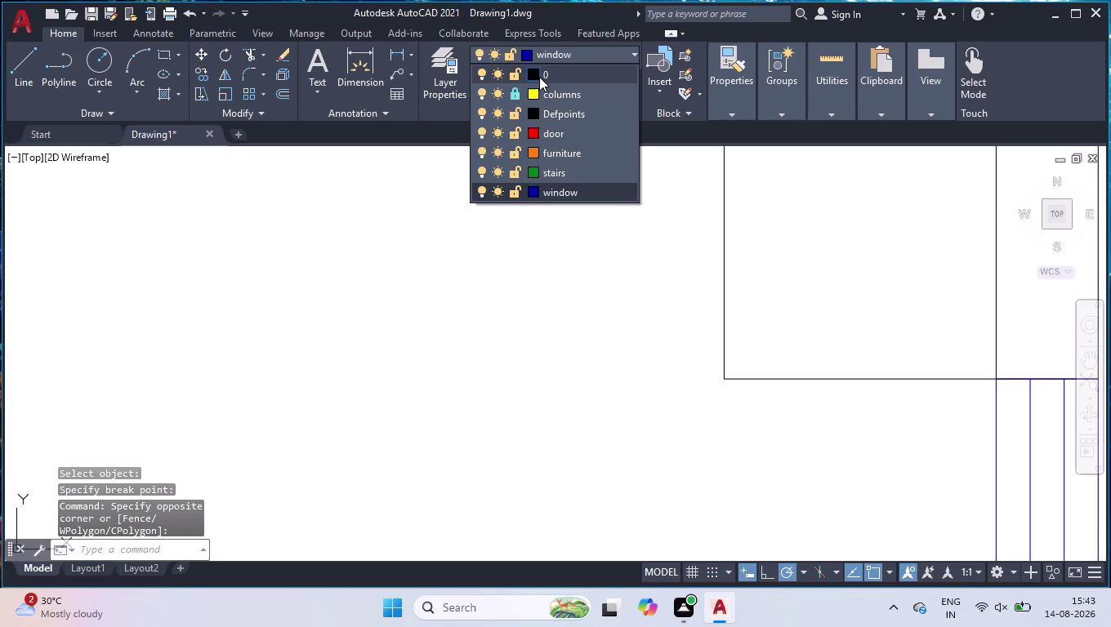
click(539, 75)
Move the separated wall segment onto the Defpoints layer and clear the selection.
click(535, 425)
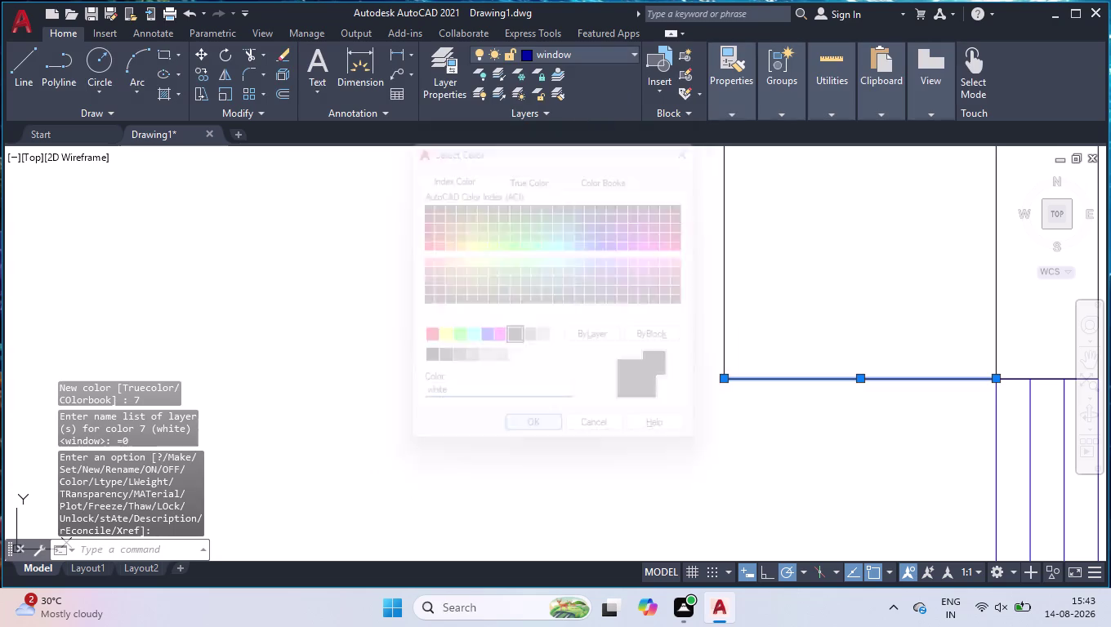
click(570, 51)
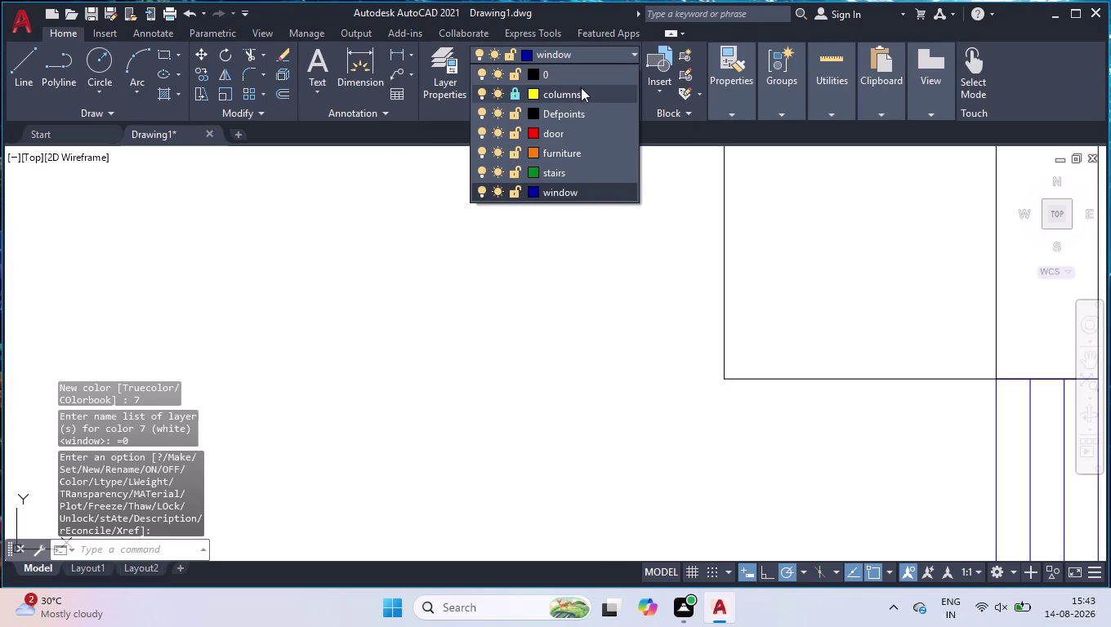
click(567, 114)
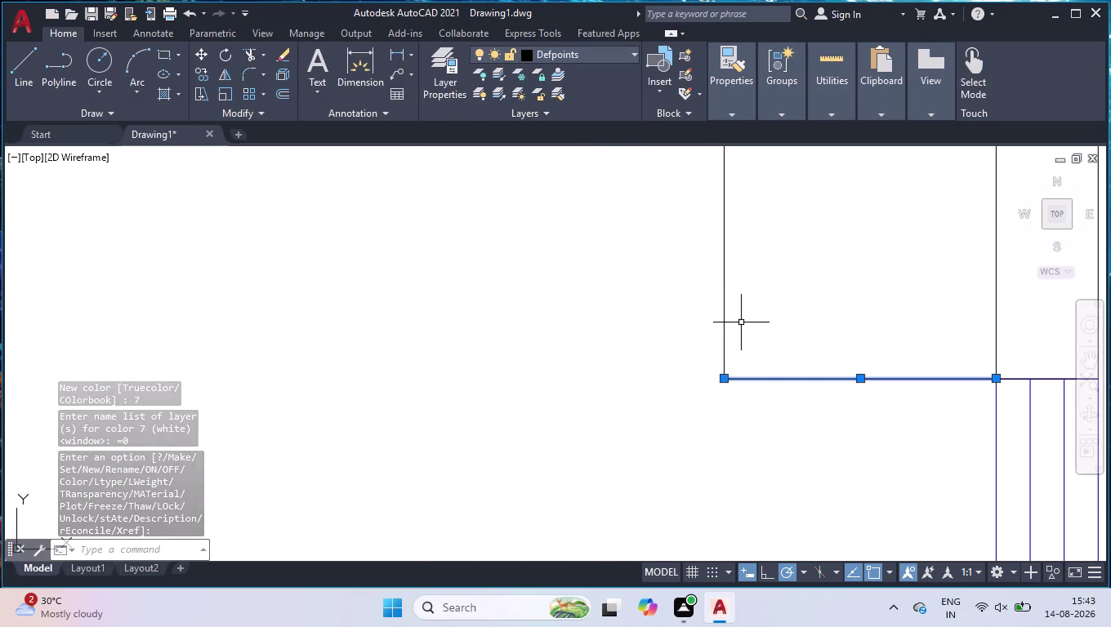
scroll(down, 3)
scroll(down, 3)
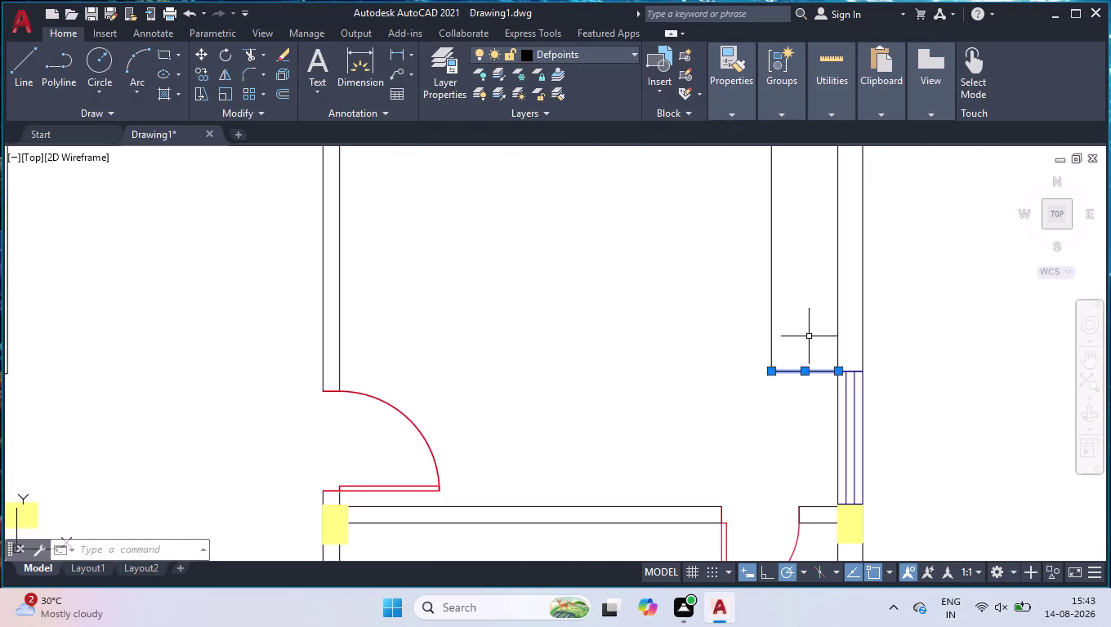
click(819, 322)
click(782, 399)
scroll(down, 3)
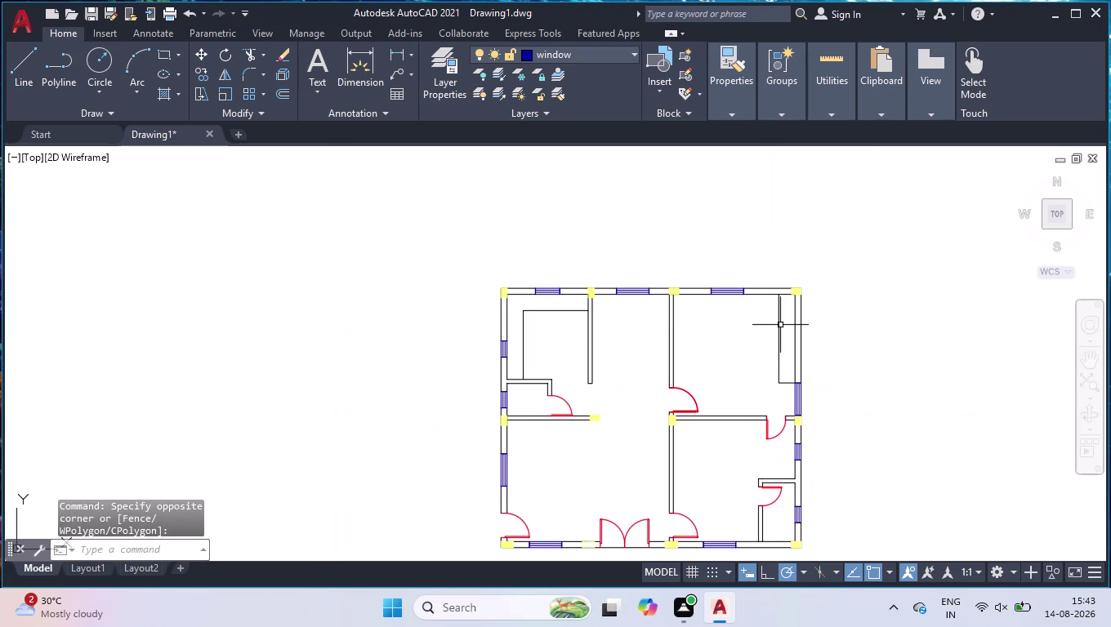
scroll(up, 3)
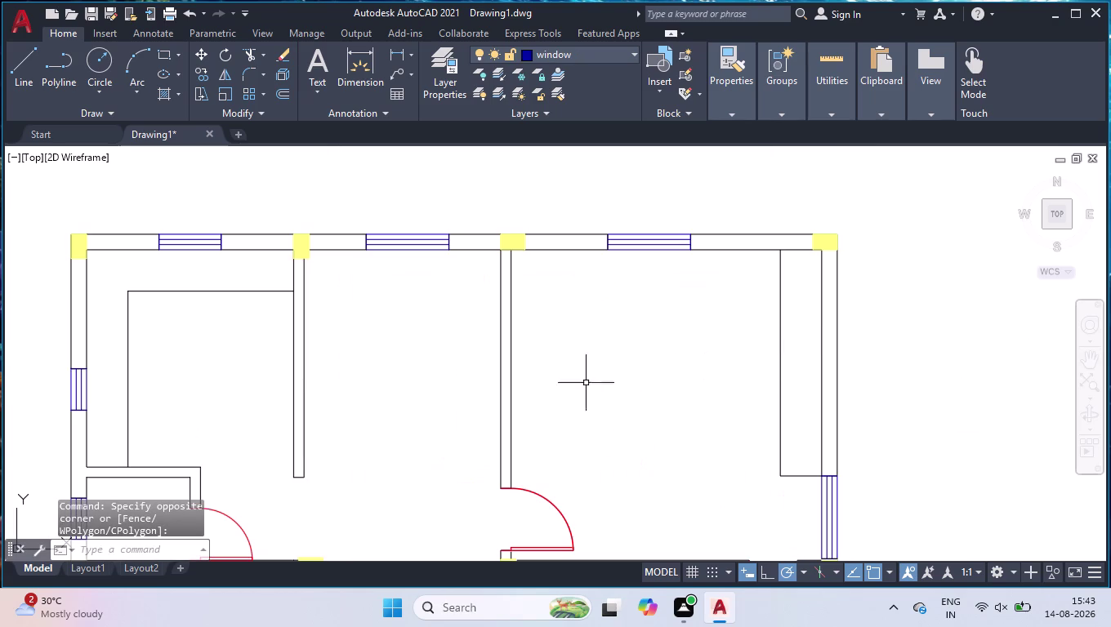
scroll(down, 3)
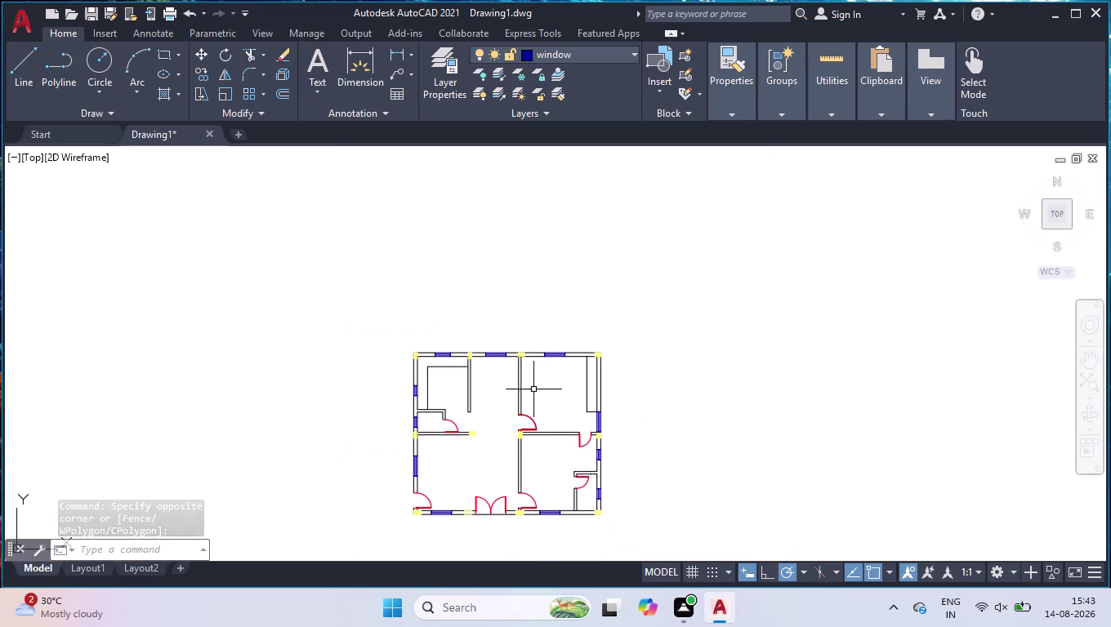
scroll(up, 3)
scroll(up, 3)
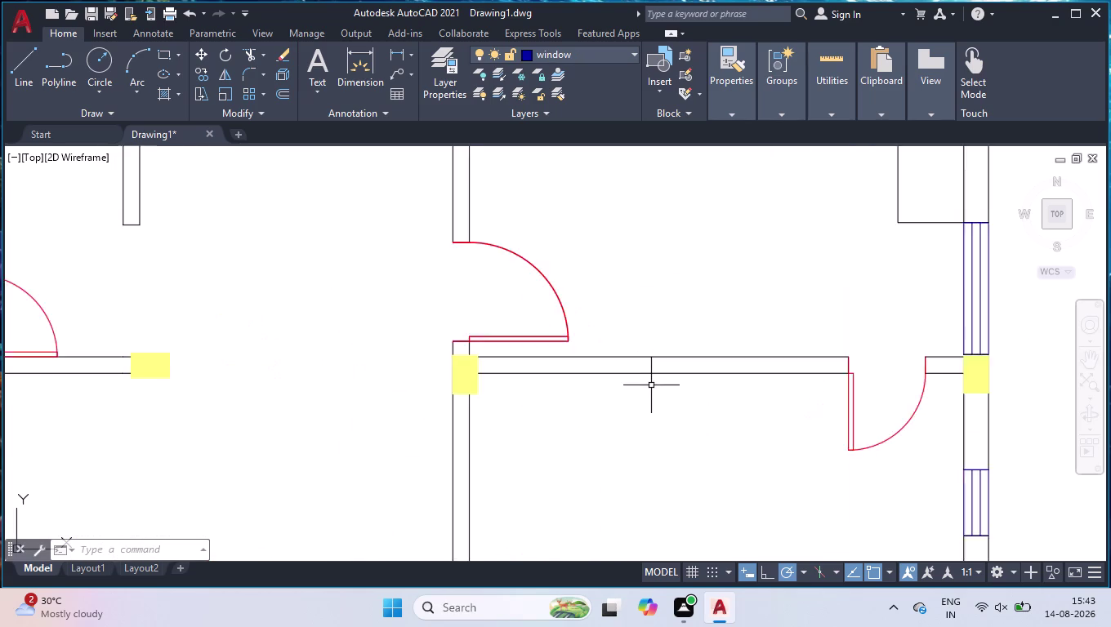
Offset the horizontal wall line 2' downward to make a partition line.
text(off)
key(Return)
text(2')
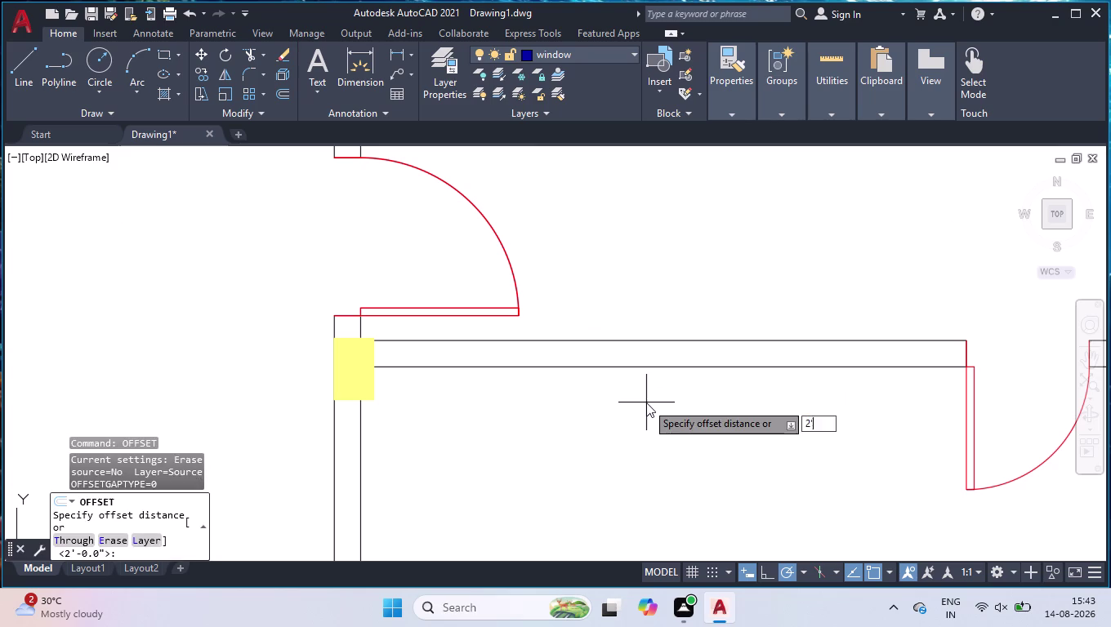
key(Return)
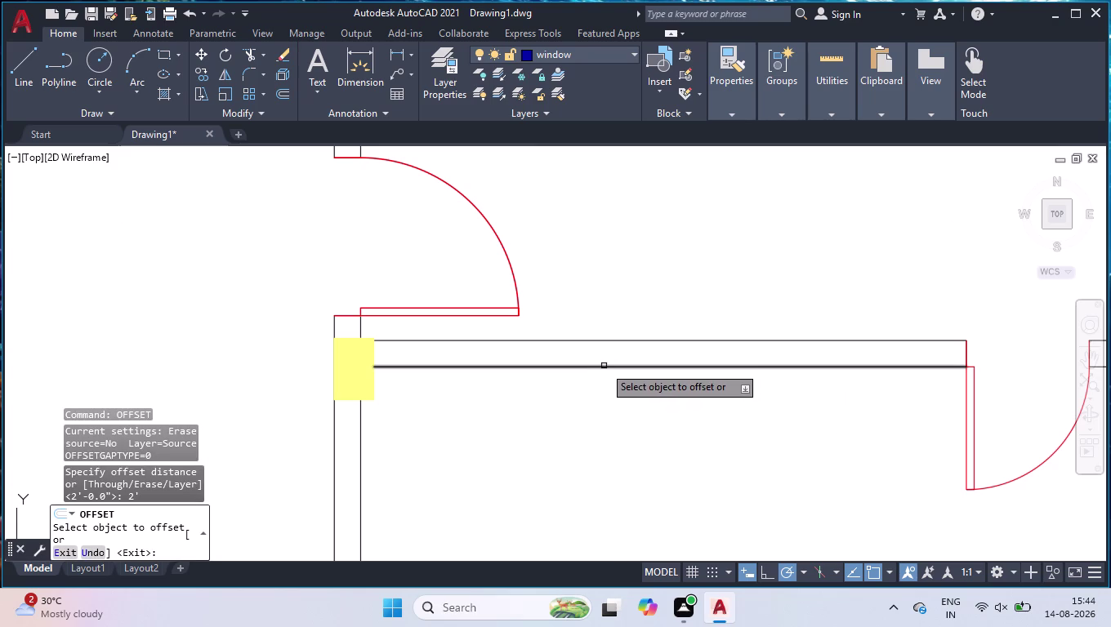
click(603, 367)
click(597, 431)
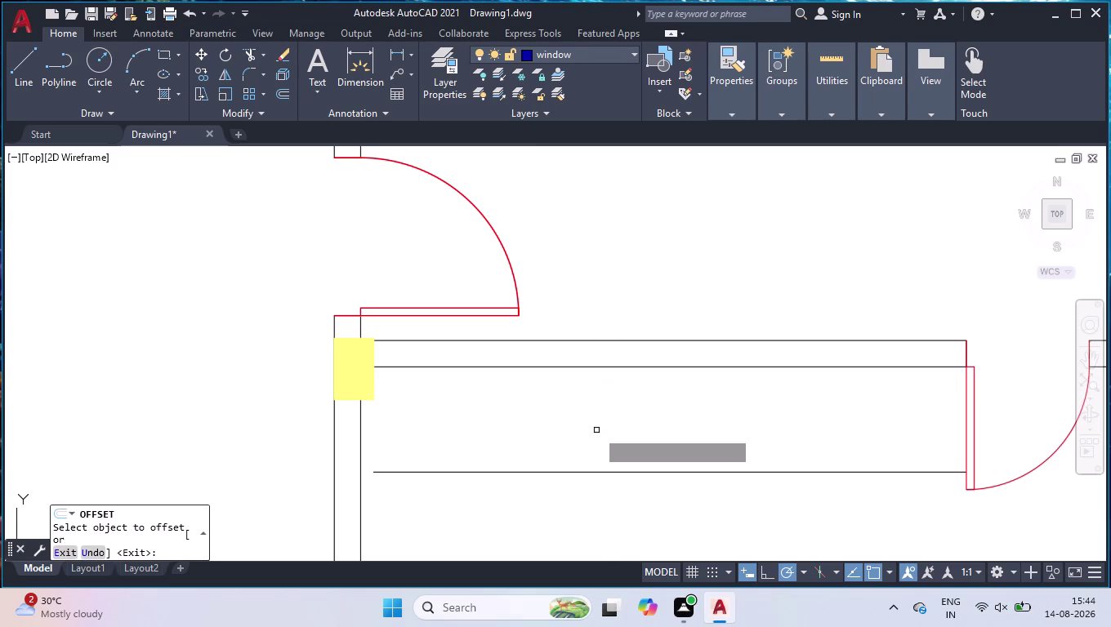
key(space)
Extend the new partition line to meet the left wall, using a fence across its end.
text(ex)
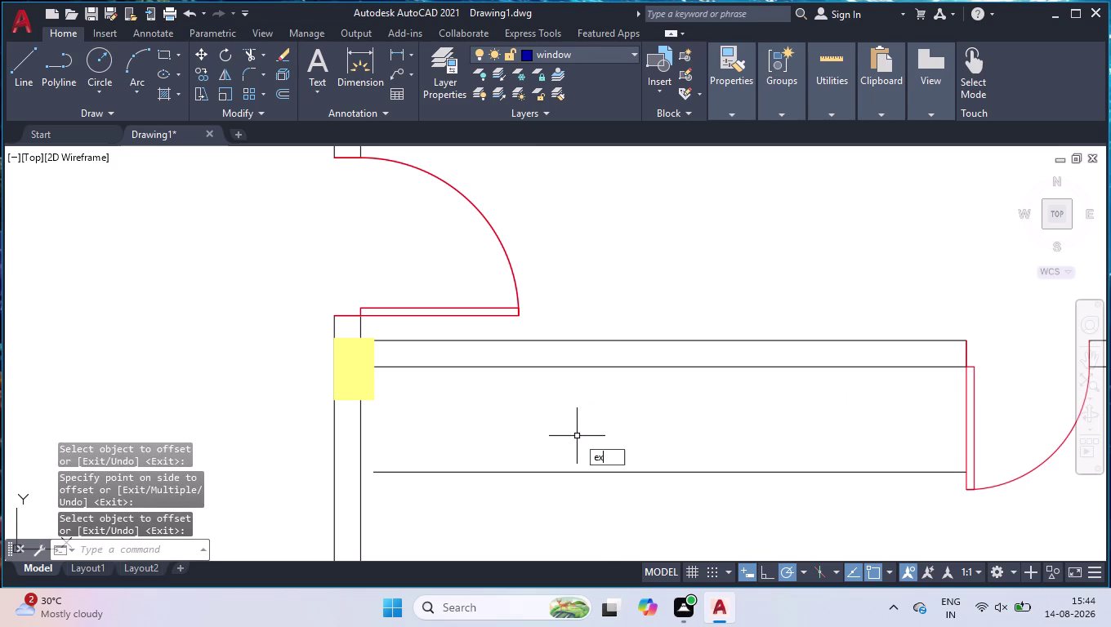
key(Return)
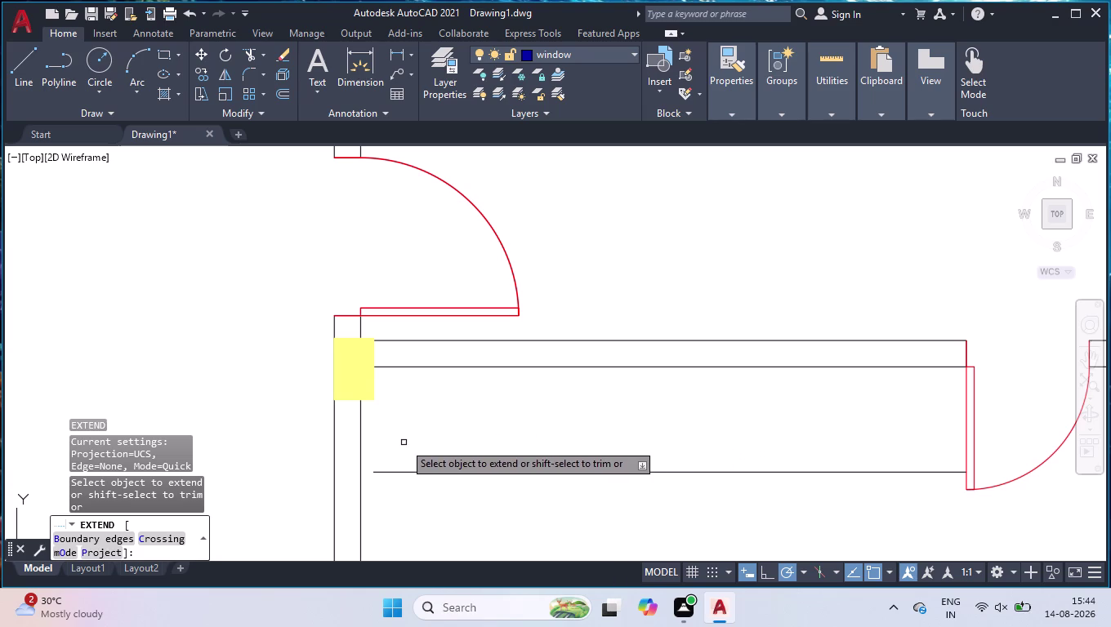
click(404, 443)
click(372, 515)
key(space)
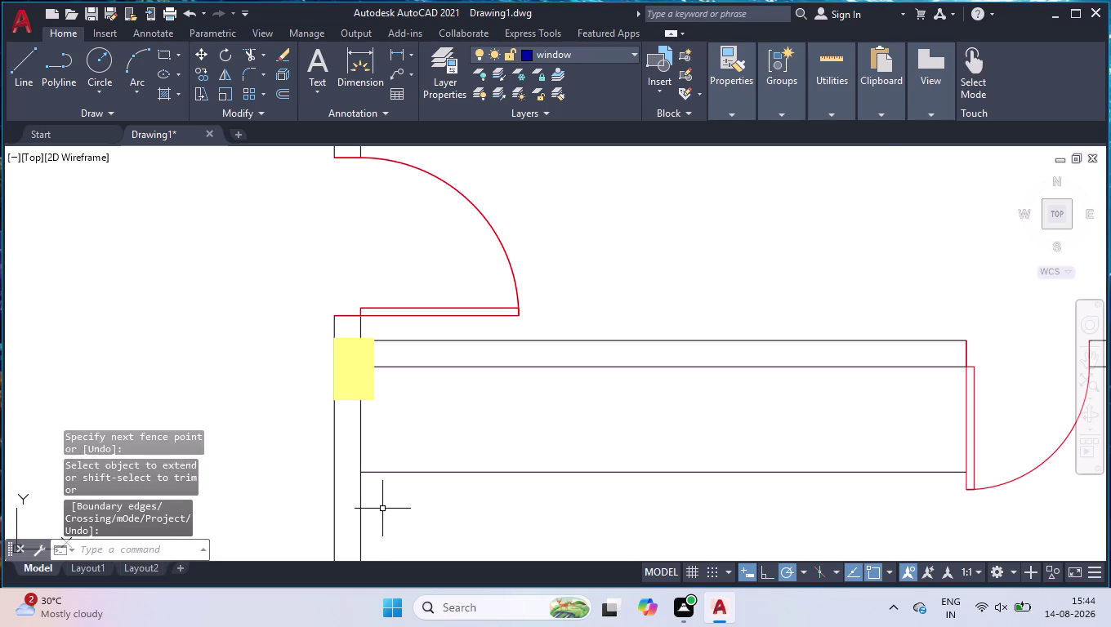
scroll(down, 3)
scroll(down, 3)
scroll(down, 3)
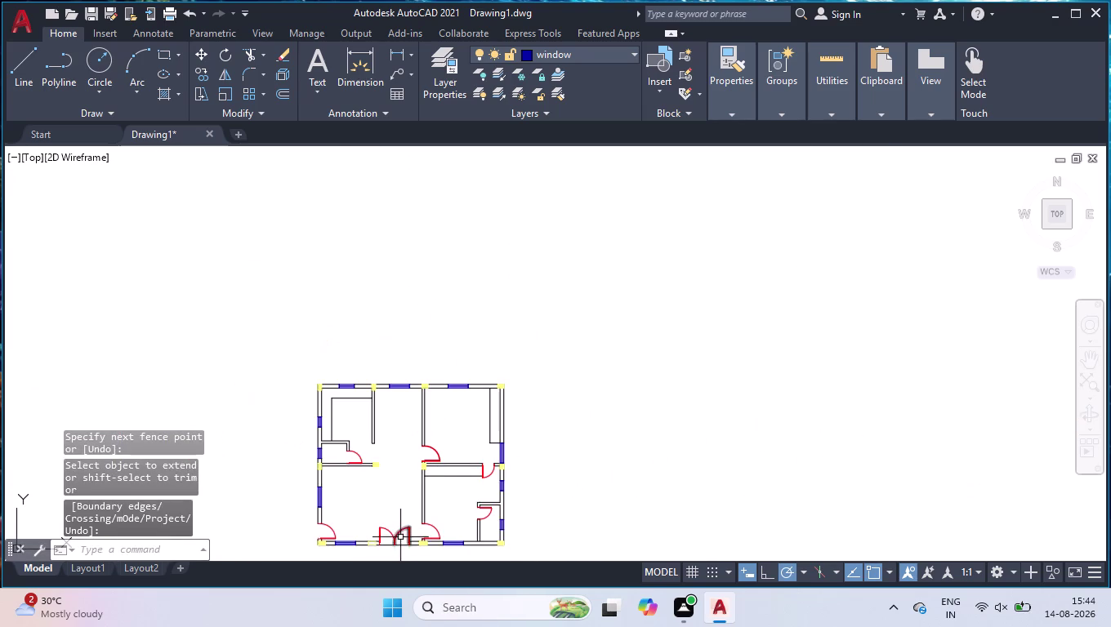
scroll(up, 3)
scroll(up, 3)
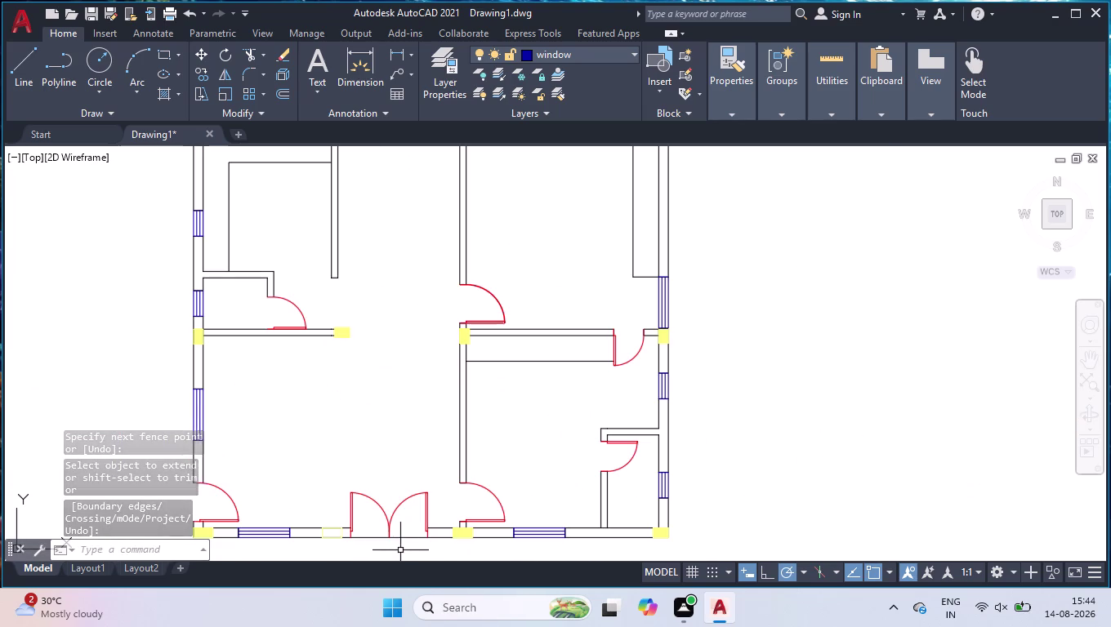
scroll(down, 3)
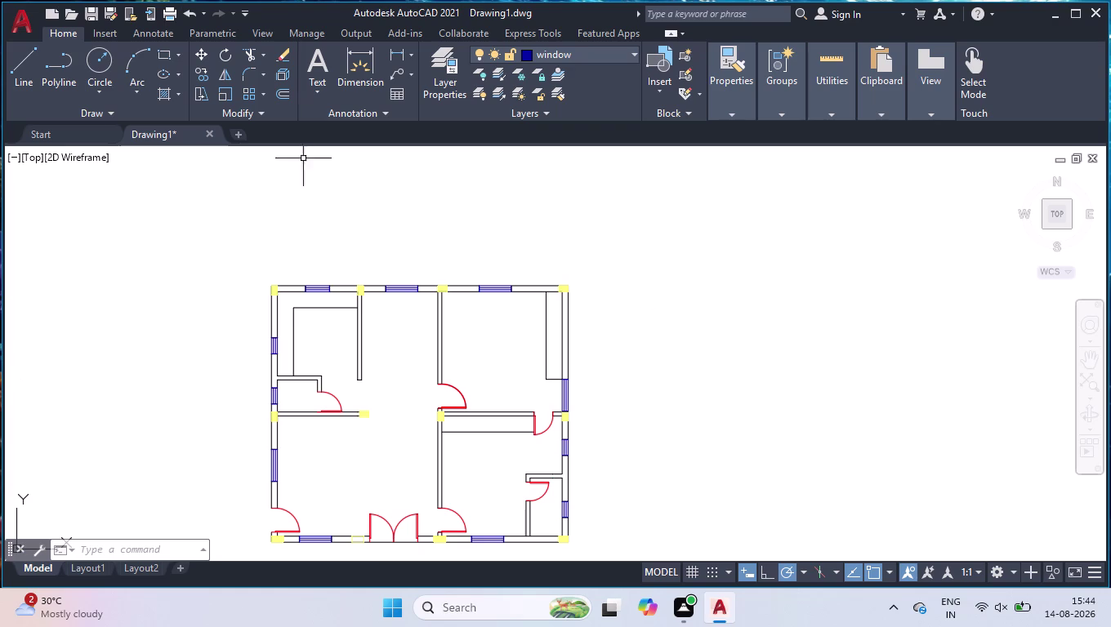
scroll(down, 3)
scroll(up, 3)
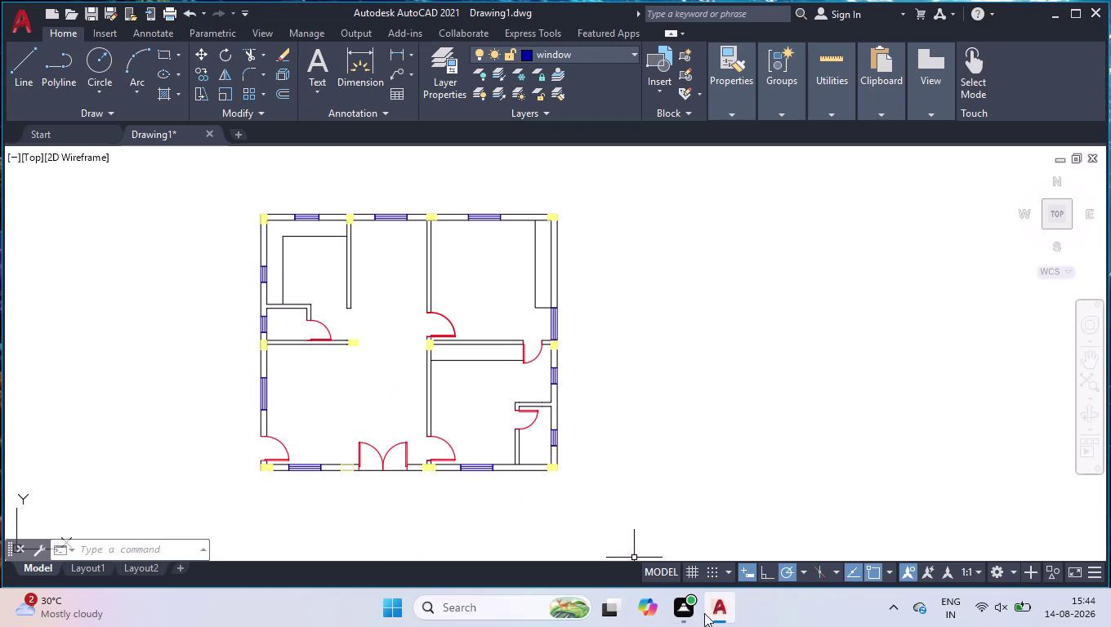